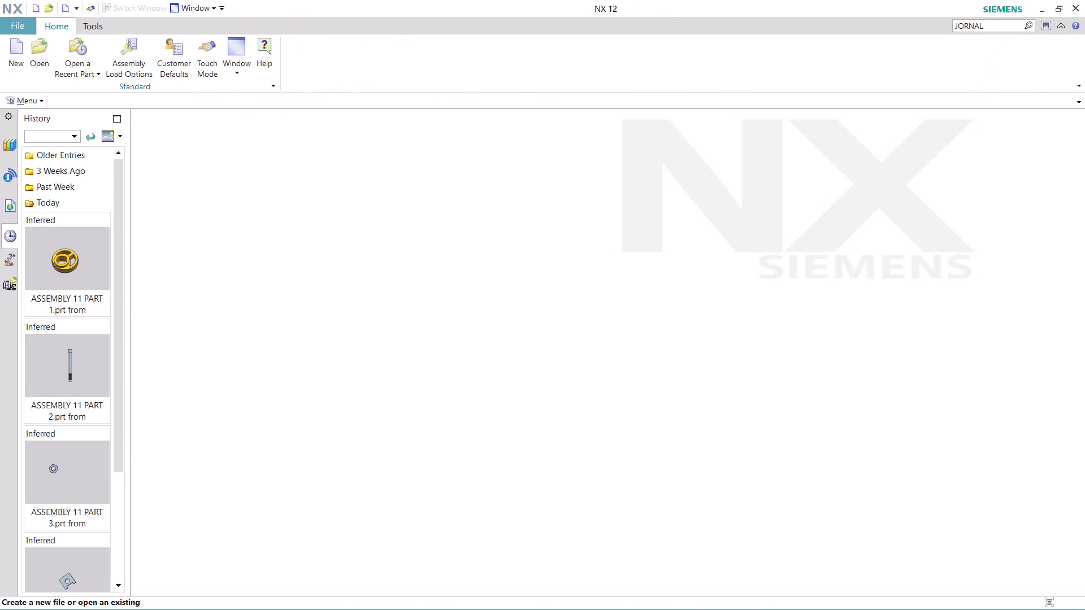
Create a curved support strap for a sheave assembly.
Search the Command Finder for journal commands and launch Record Journal.
click(999, 29)
key(Return)
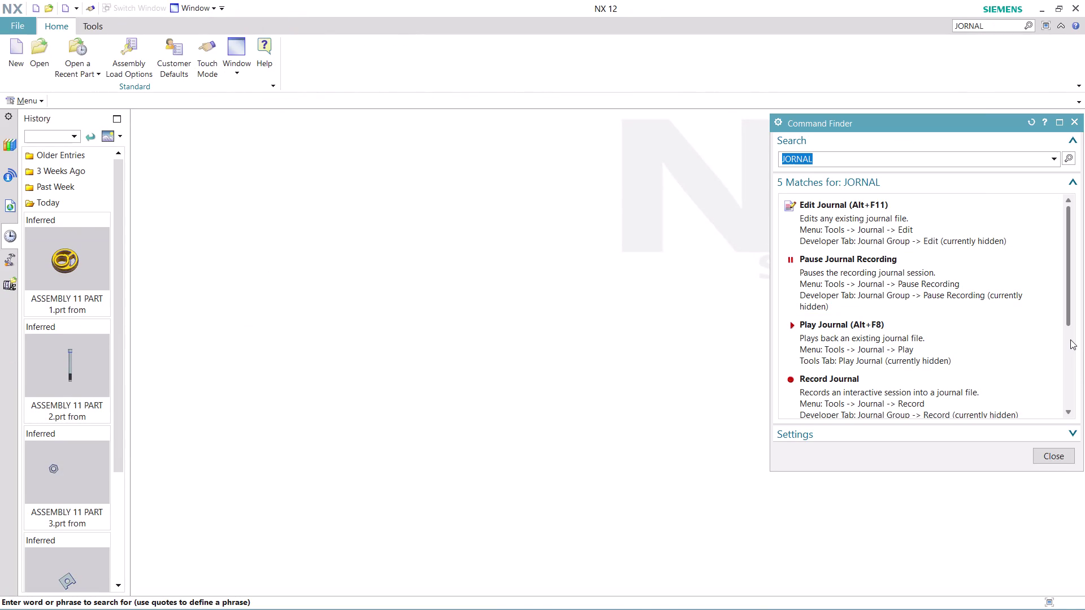
scroll(down, 3)
click(830, 259)
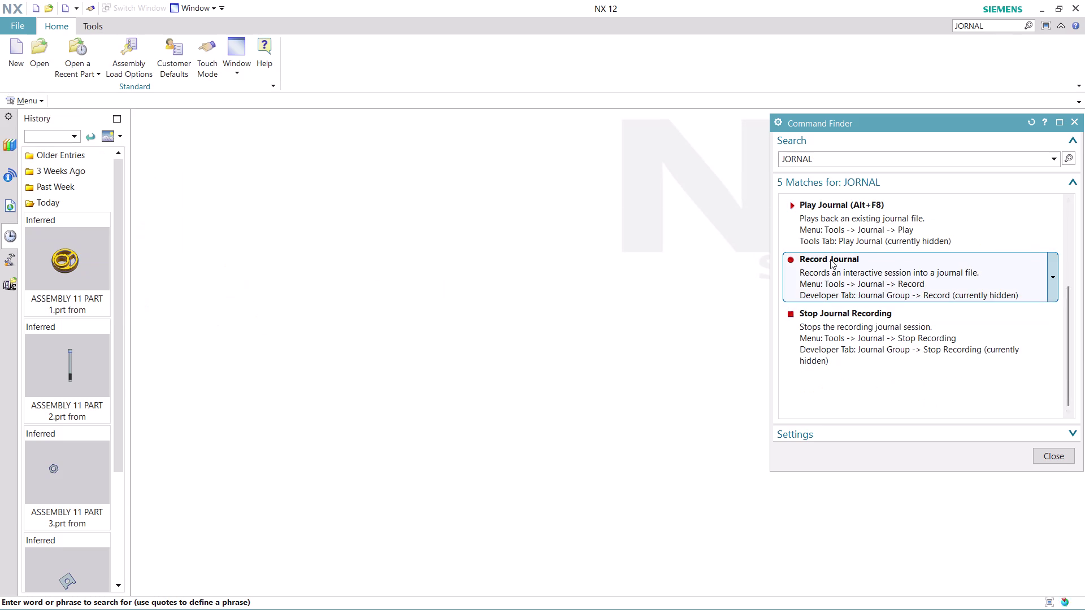
click(620, 357)
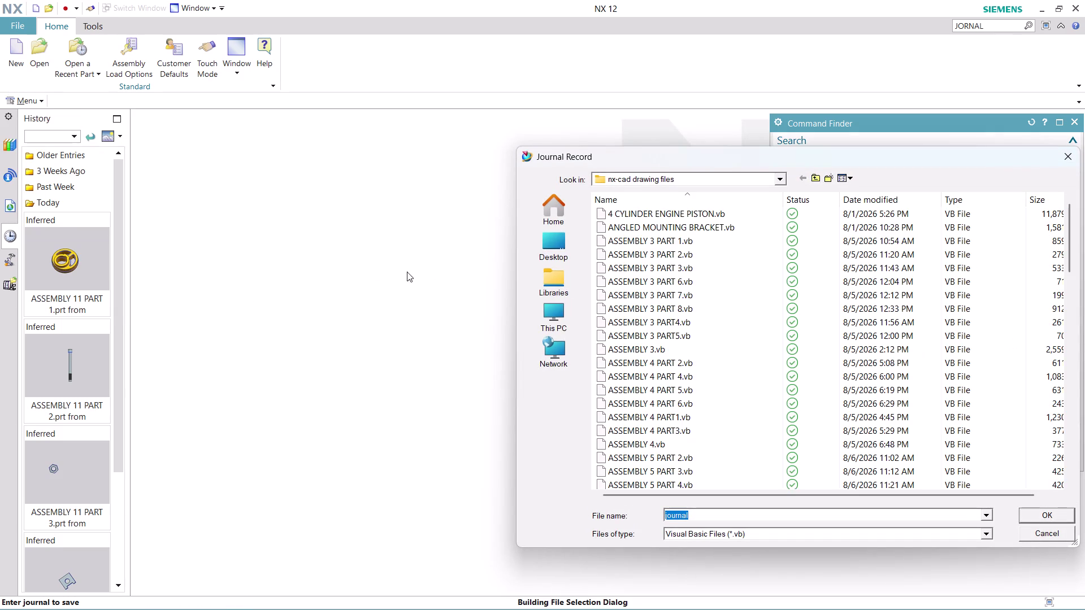
Name the journal 'ASSEMBLY 11 PART 6', start recording, and close Command Finder.
text(ASS)
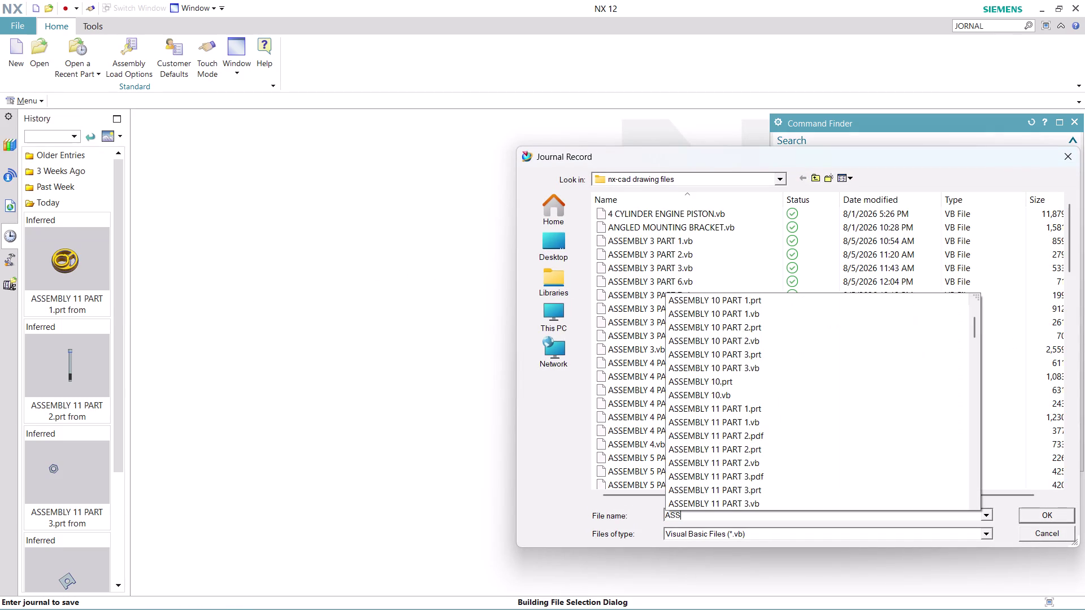
text(EMBLY)
key(space)
text(11)
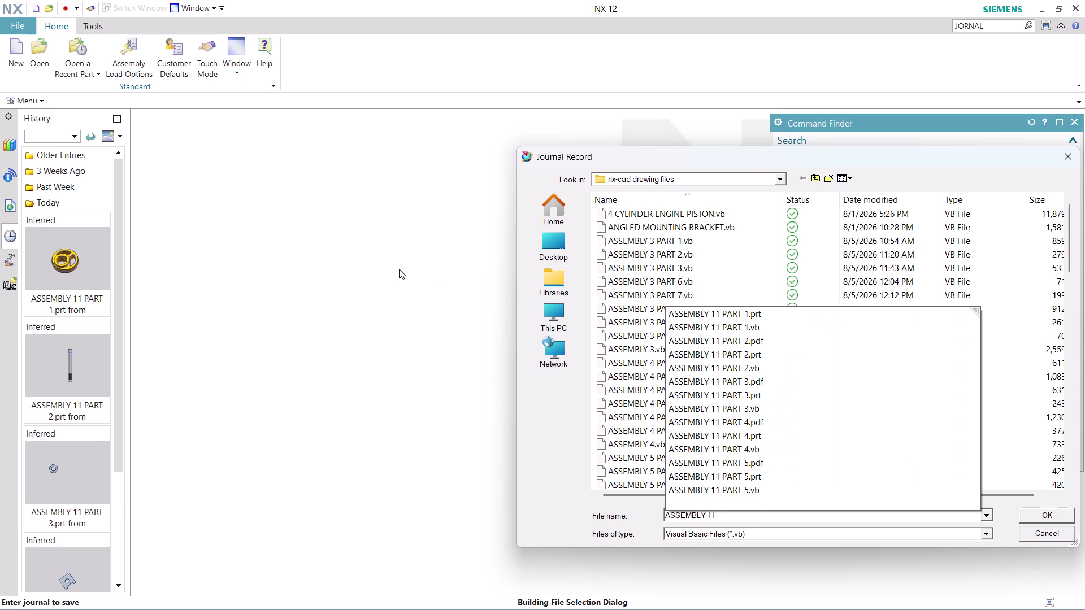
key(space)
text(PART)
key(space)
key(6)
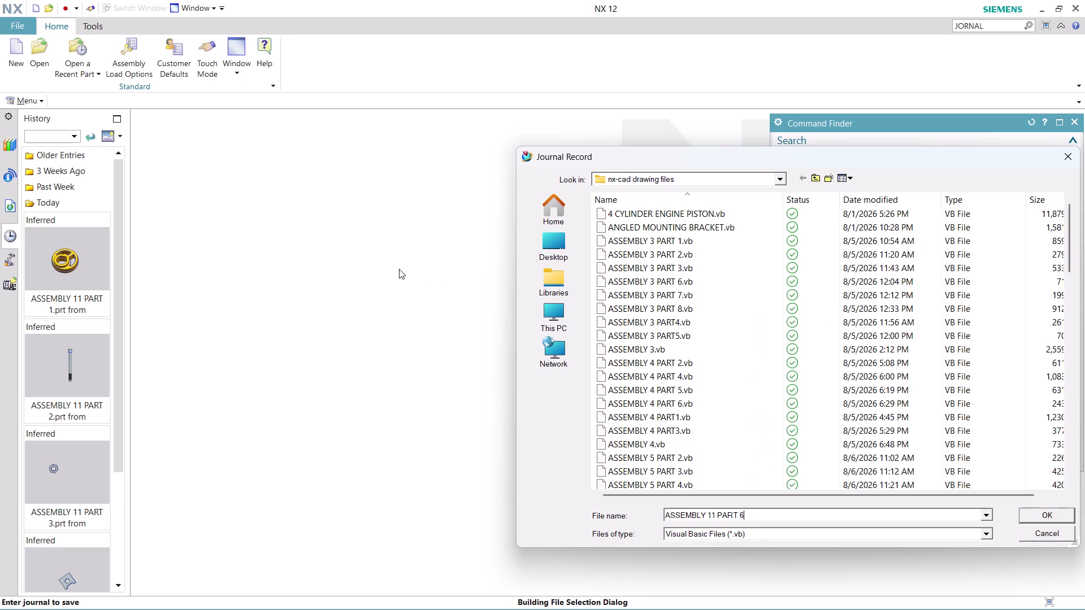
key(Return)
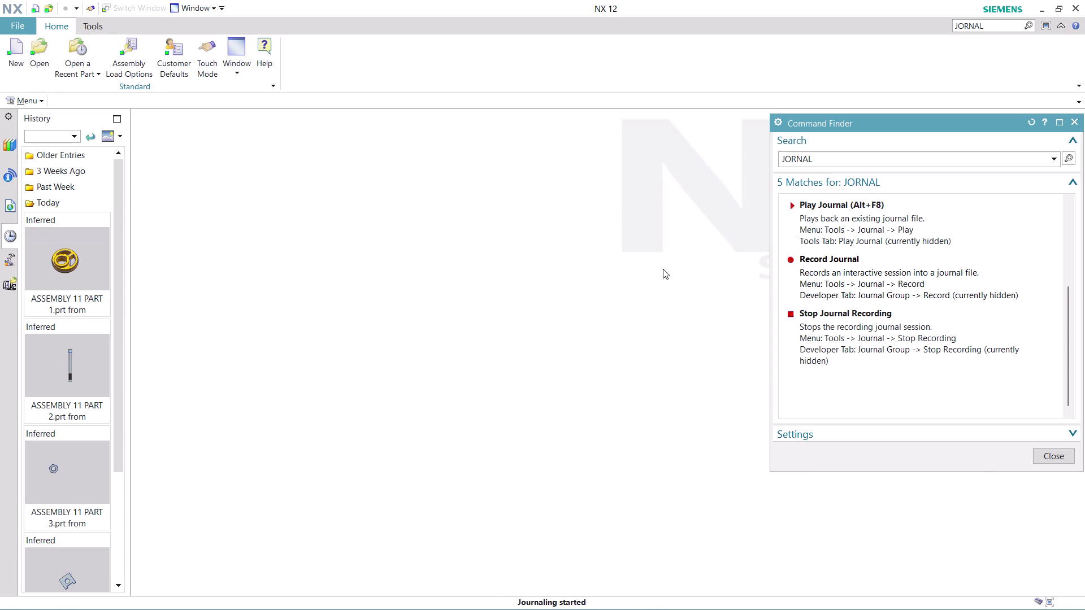
click(1068, 461)
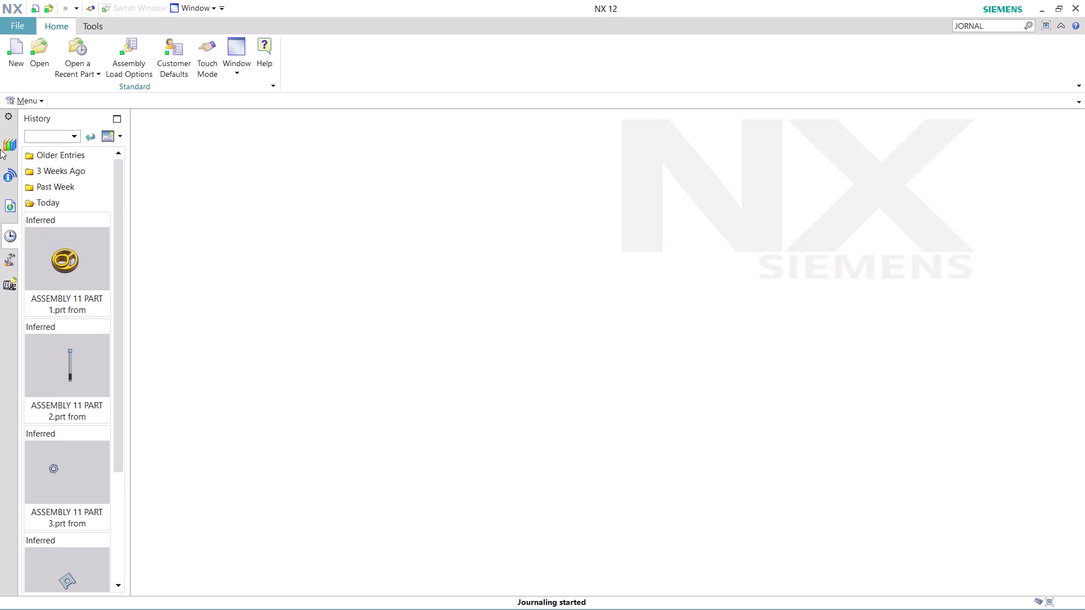
Create the new part model8.prt from the Model template.
click(21, 63)
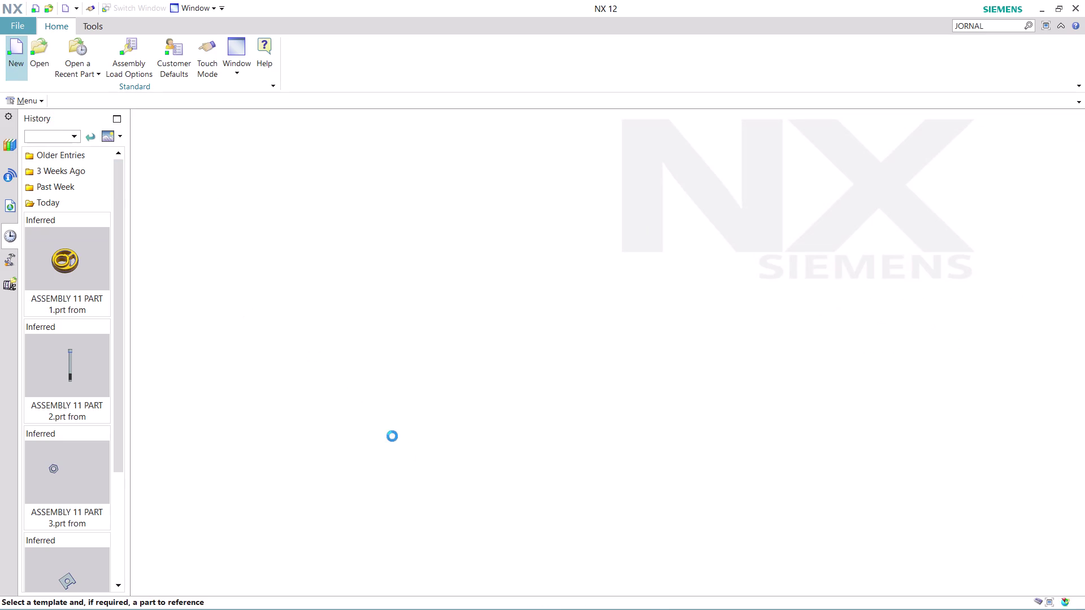
click(581, 598)
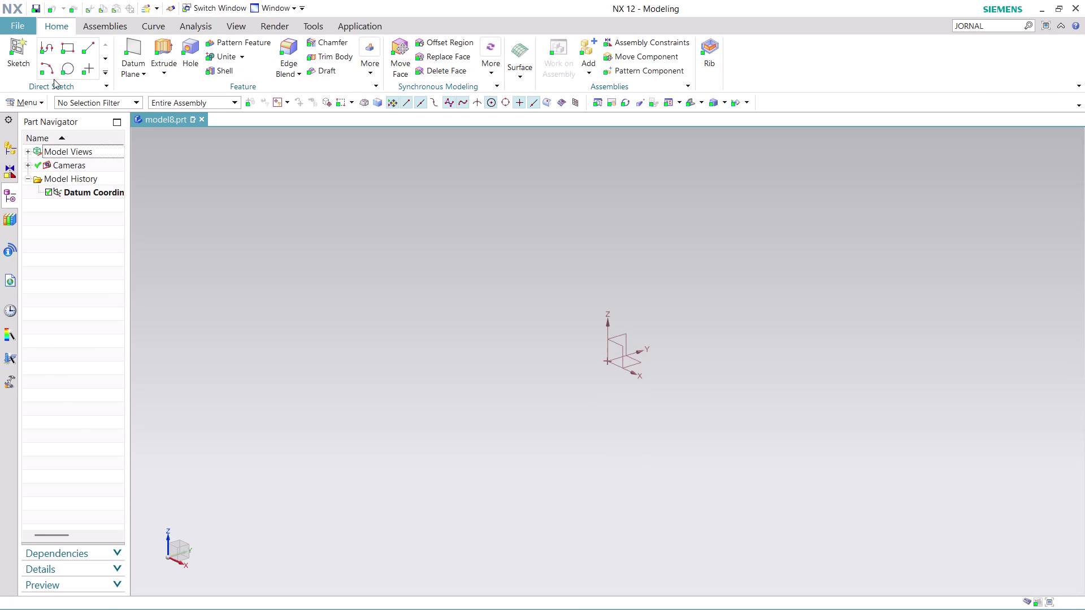
click(15, 97)
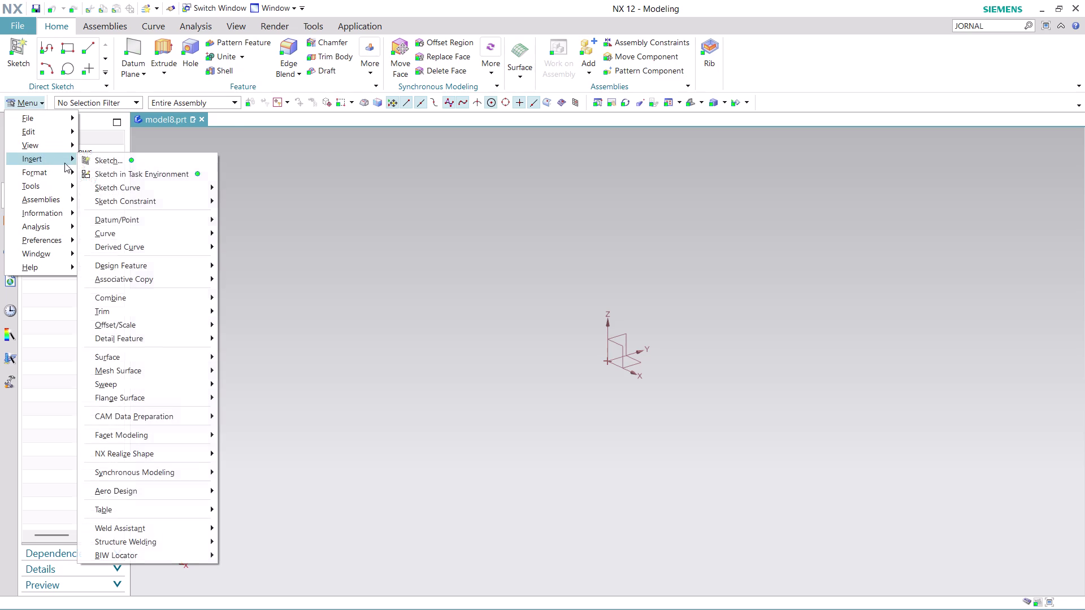
Create SKETCH_000 on a new plane with a set horizontal direction and the origin at the datum origin.
click(173, 174)
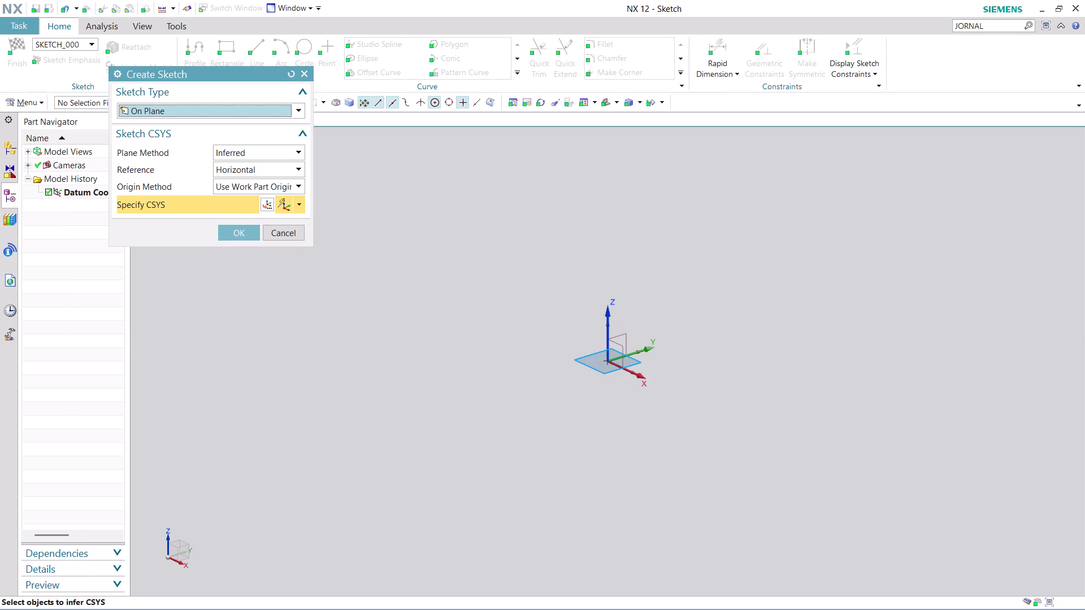
click(292, 156)
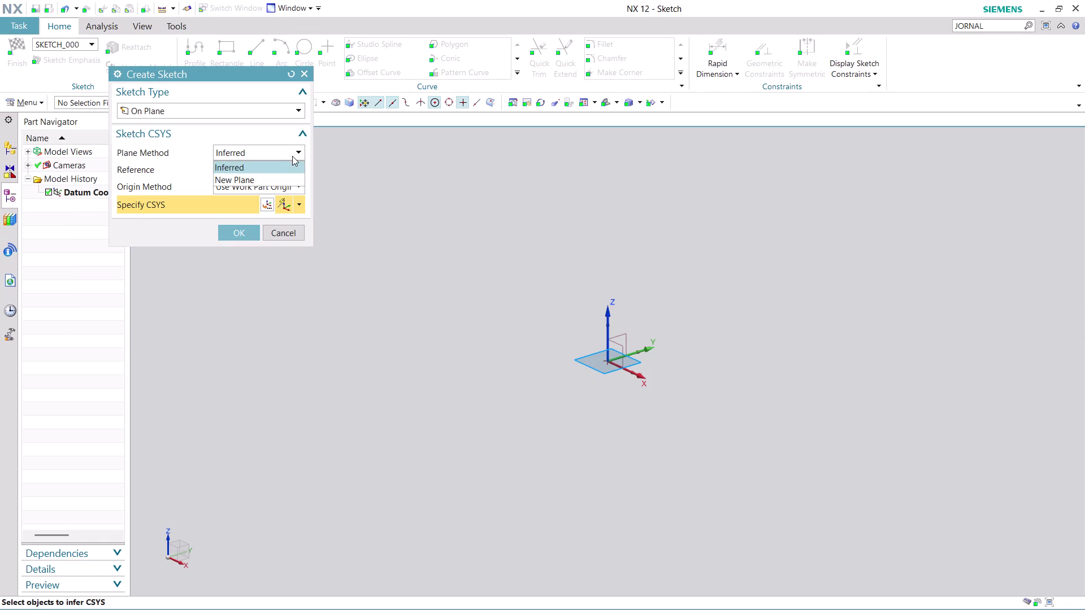
click(283, 178)
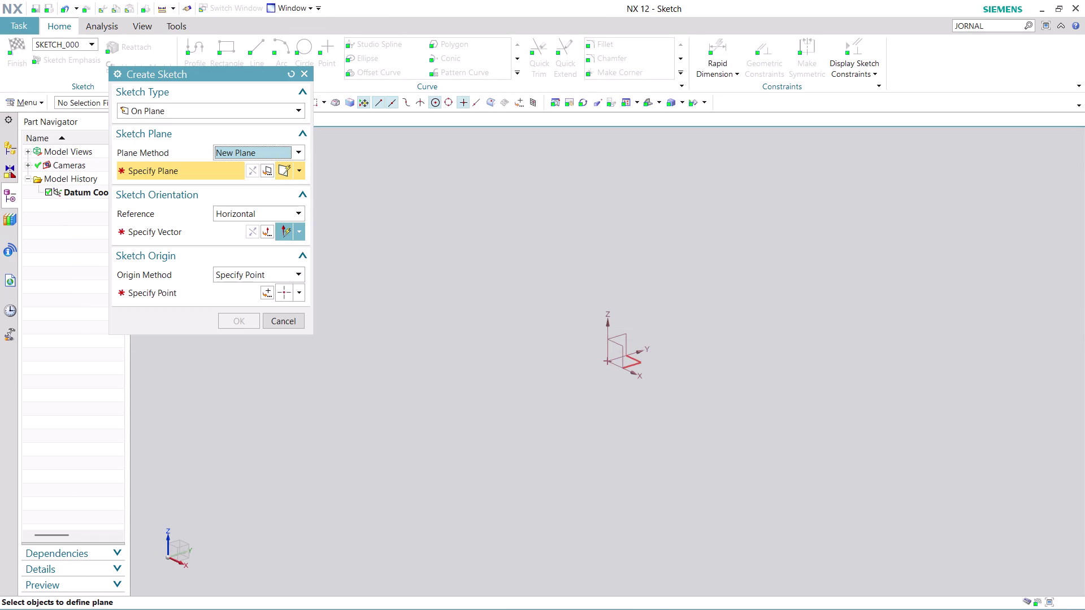
click(635, 361)
click(233, 231)
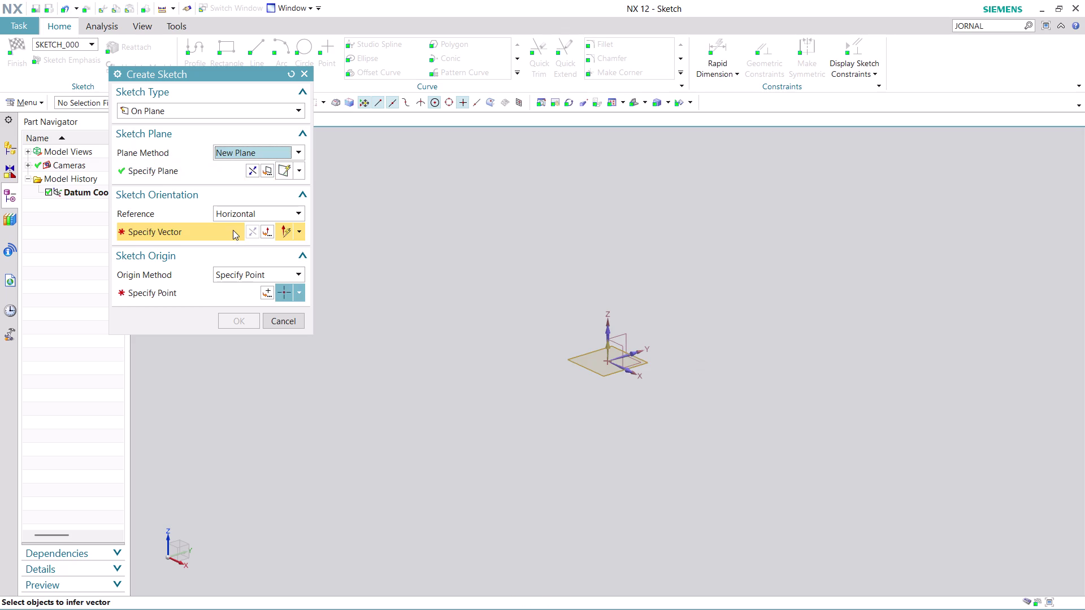
click(633, 355)
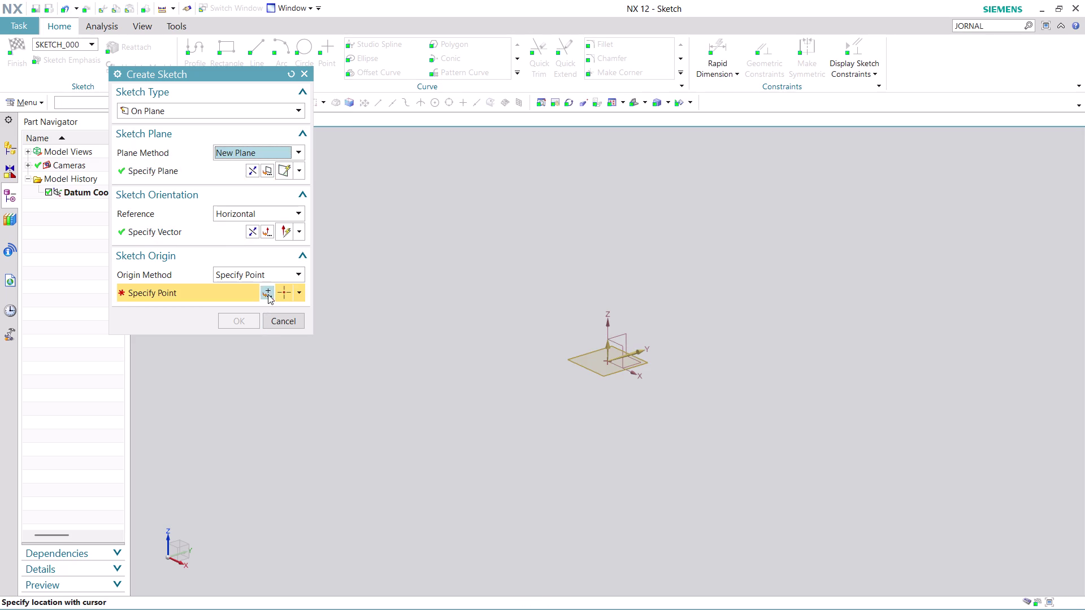
click(265, 287)
click(242, 313)
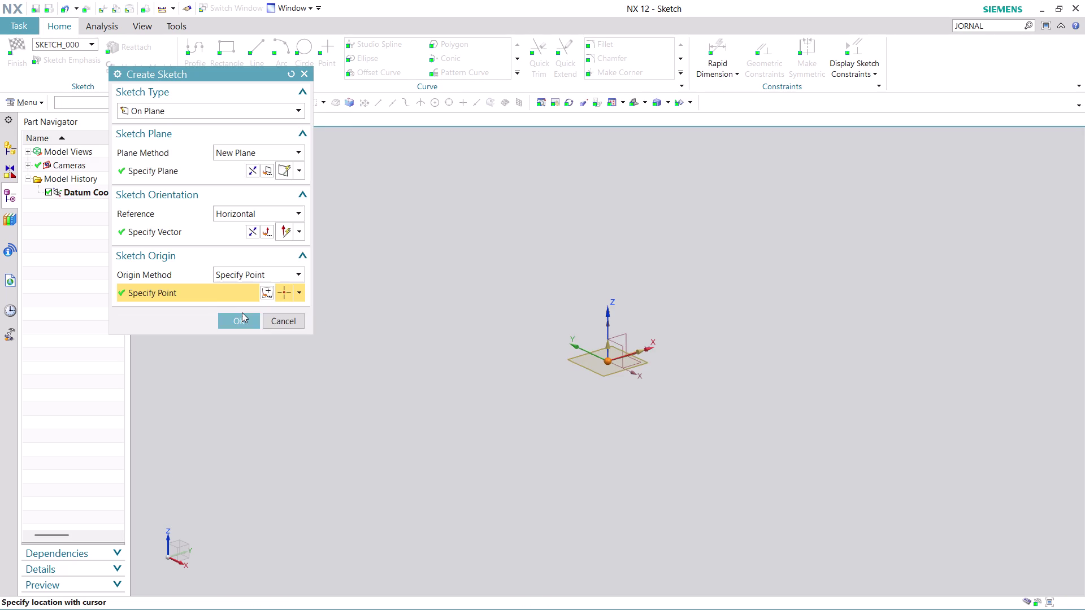
click(240, 316)
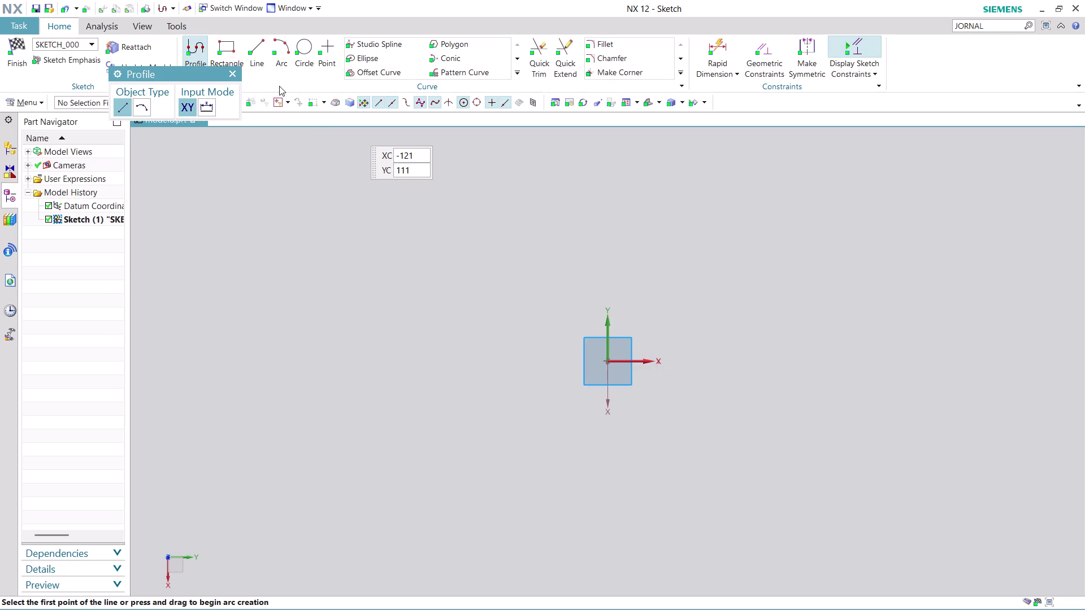
Draw a long horizontal line along the X axis through the sketch origin.
click(249, 361)
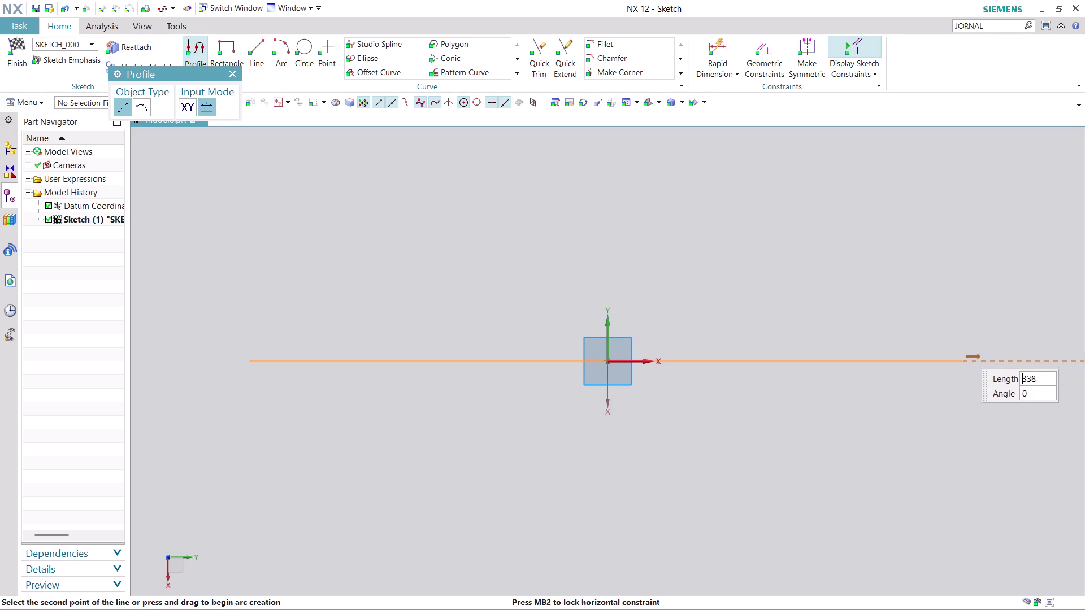
click(1015, 353)
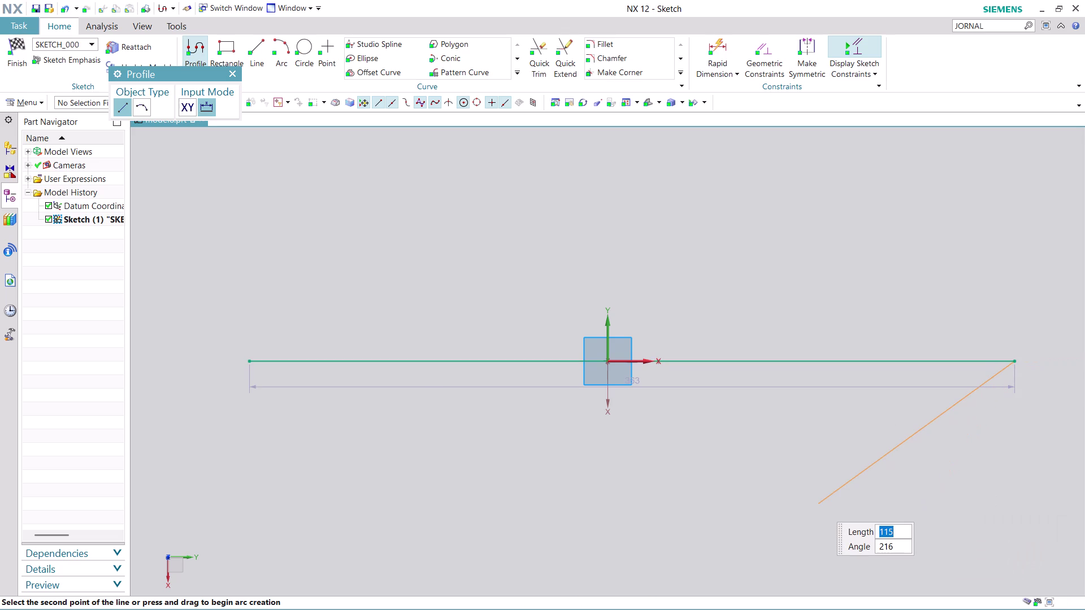
key(Escape)
key(Escape)
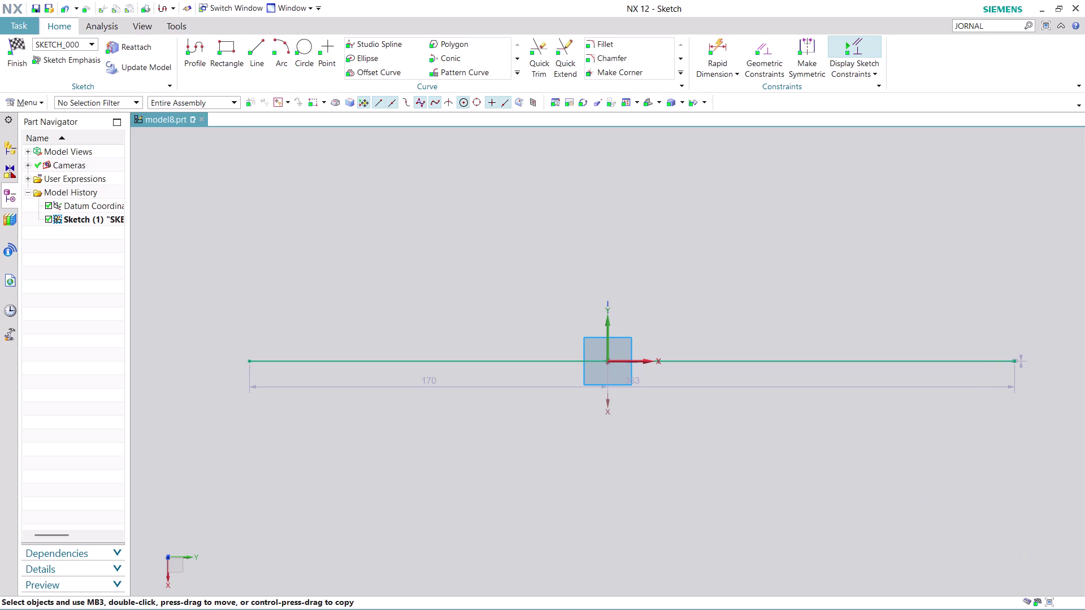
key(Escape)
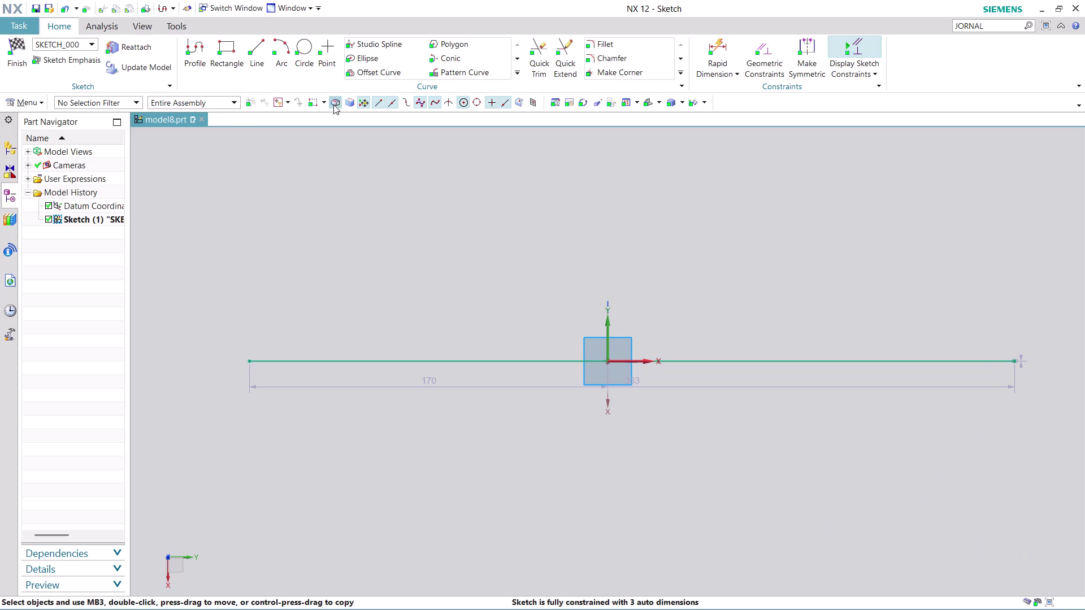
click(379, 69)
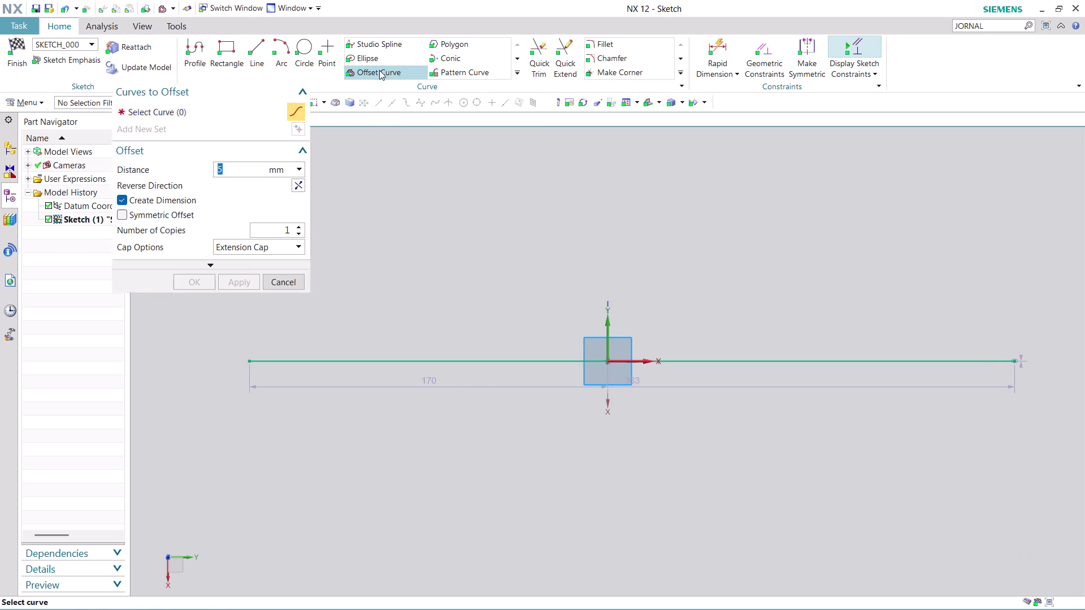
Offset the horizontal line by 4 mm to make a parallel copy.
click(432, 364)
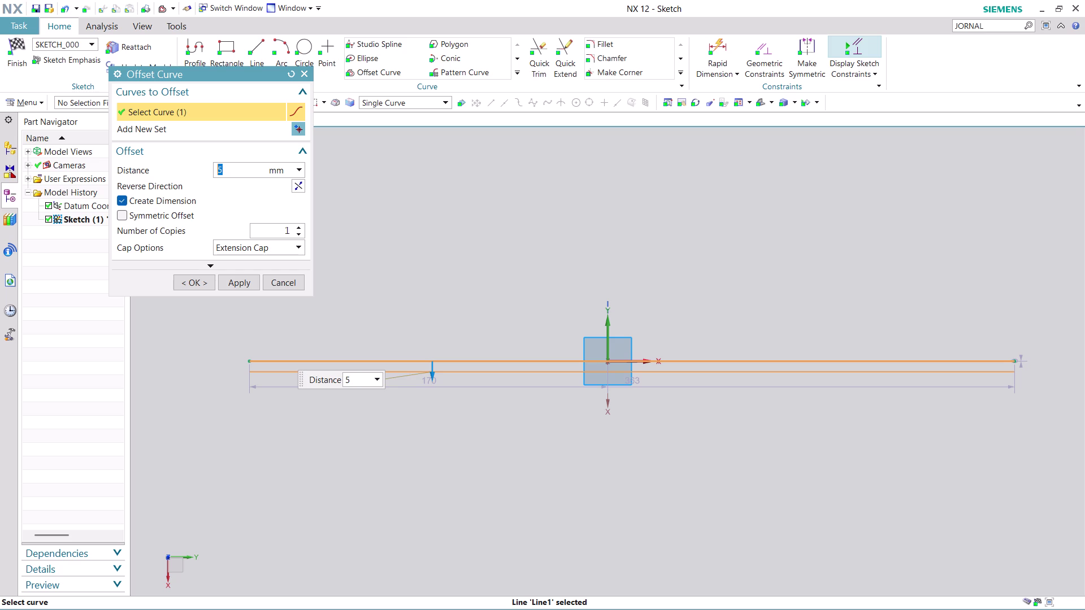
key(Return)
key(4)
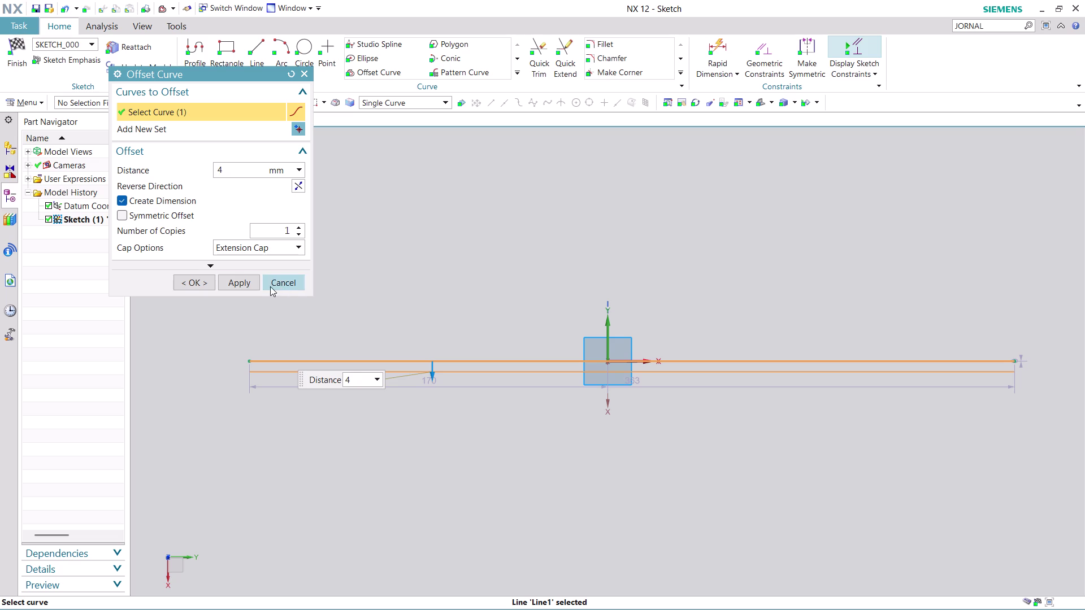
click(243, 288)
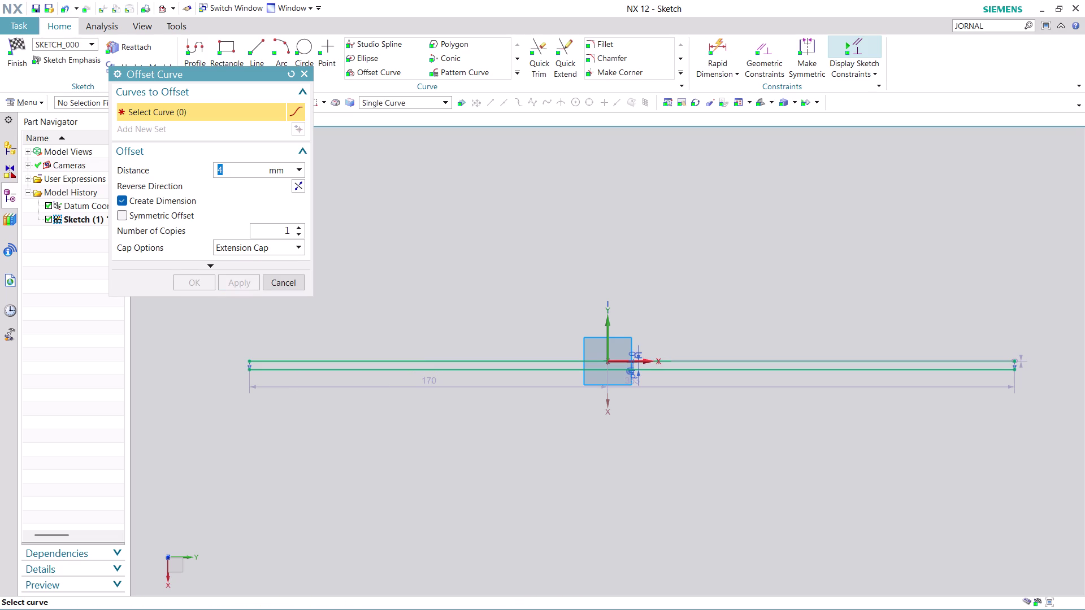
click(295, 282)
scroll(up, 3)
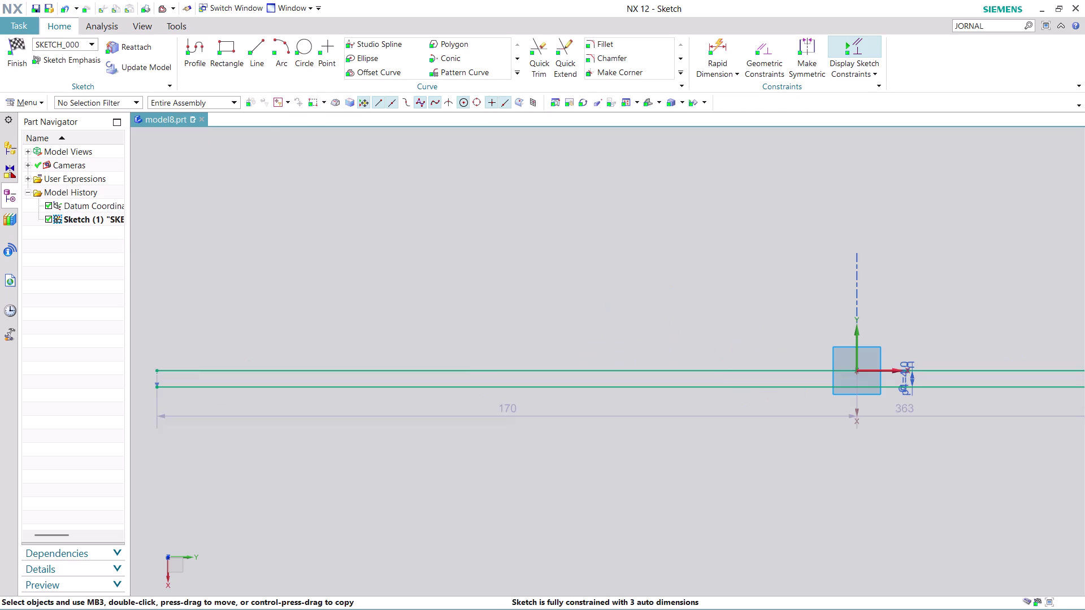
right_click(344, 370)
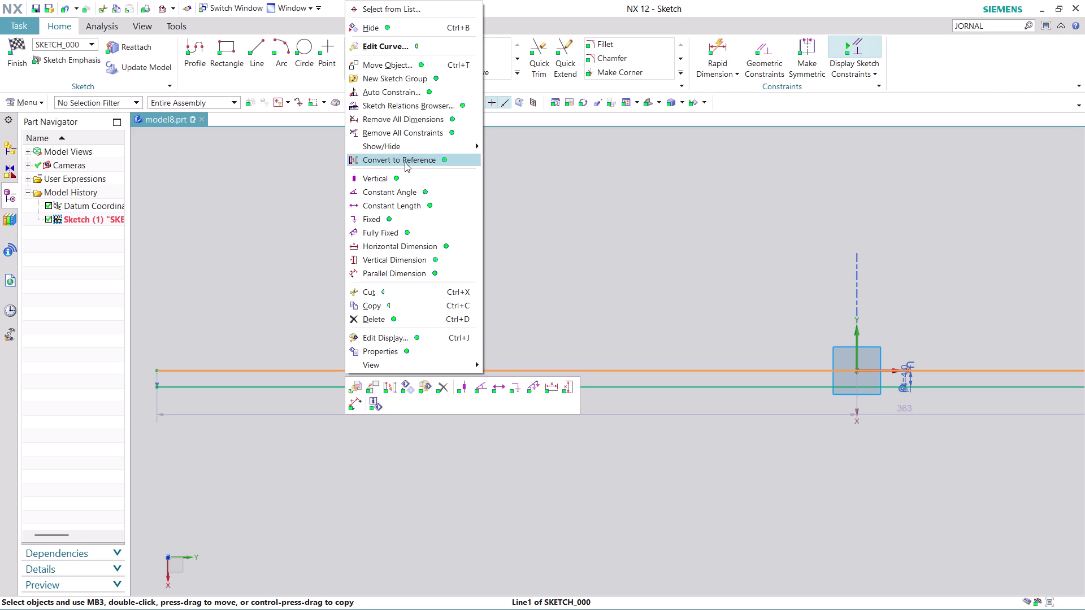
click(405, 162)
right_click(296, 393)
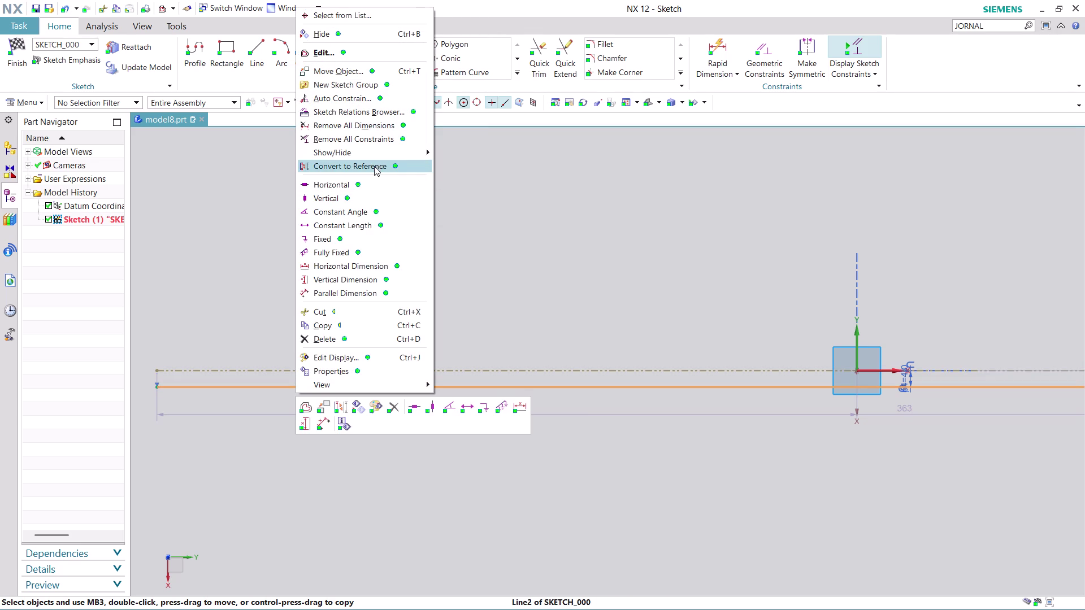
click(375, 166)
scroll(down, 3)
scroll(up, 3)
scroll(down, 3)
scroll(up, 3)
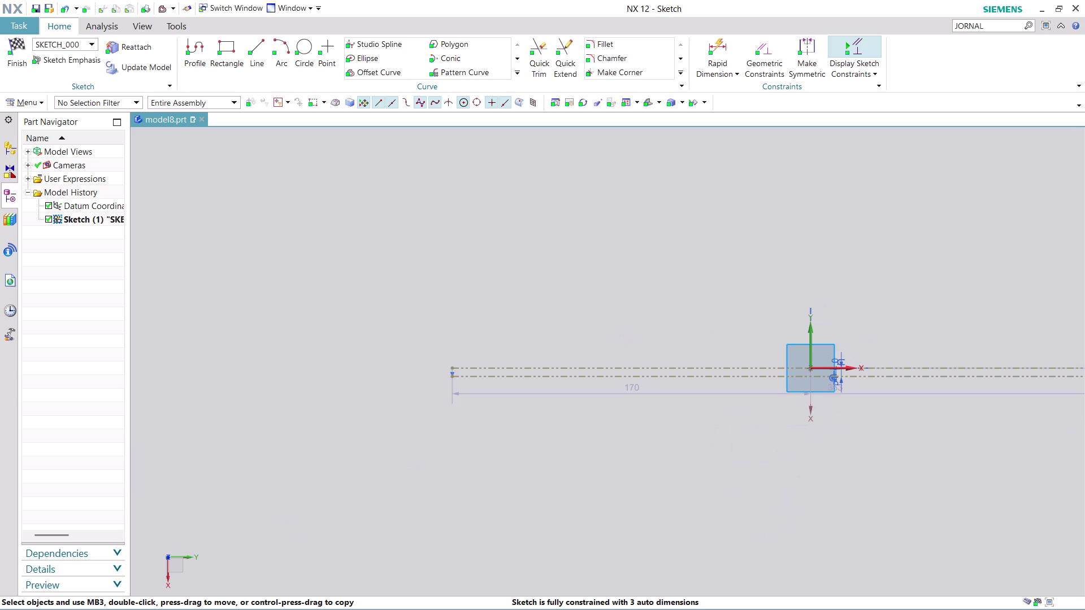
middle_drag(928, 272, 786, 272)
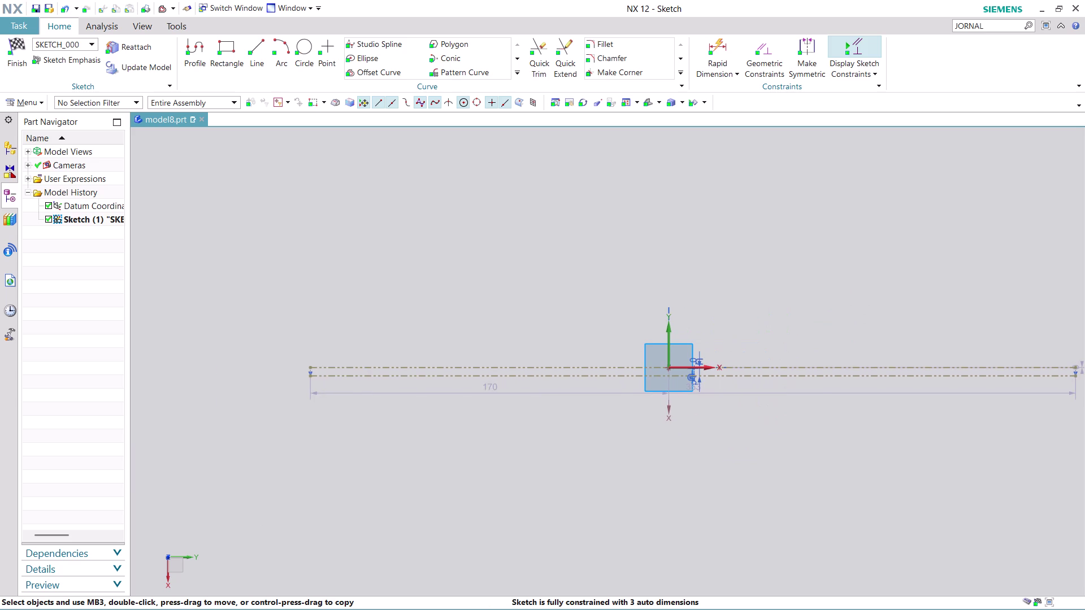
scroll(up, 3)
scroll(up, 3)
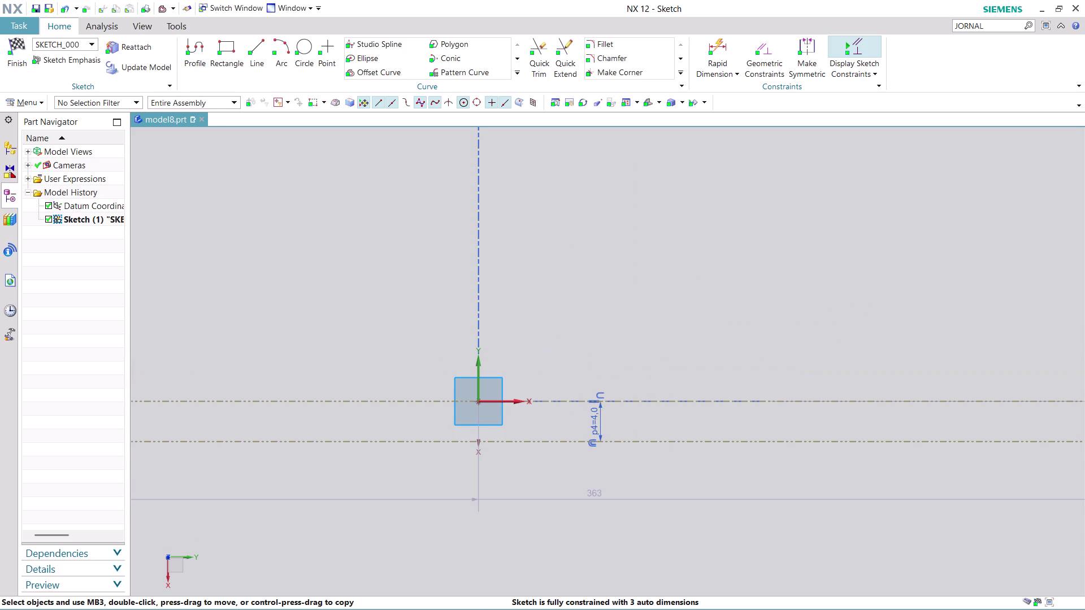
scroll(up, 3)
scroll(down, 3)
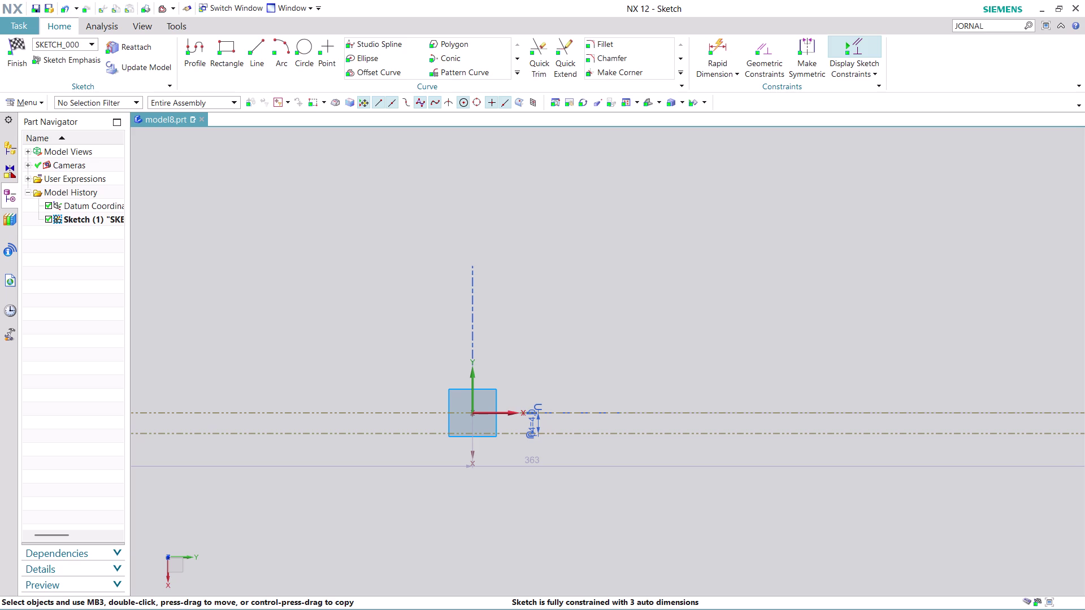
scroll(down, 3)
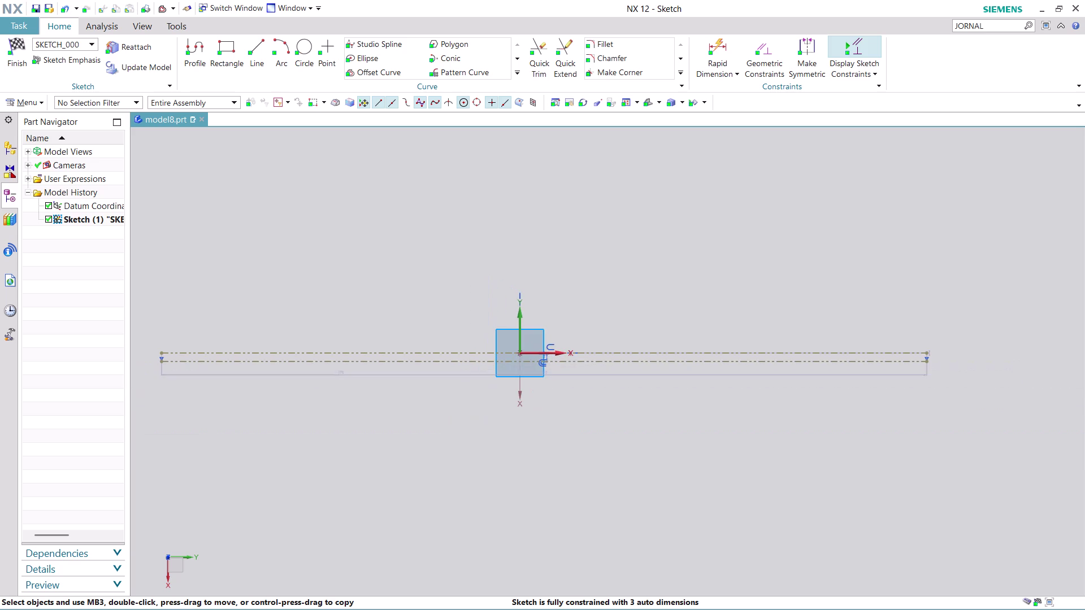
scroll(up, 3)
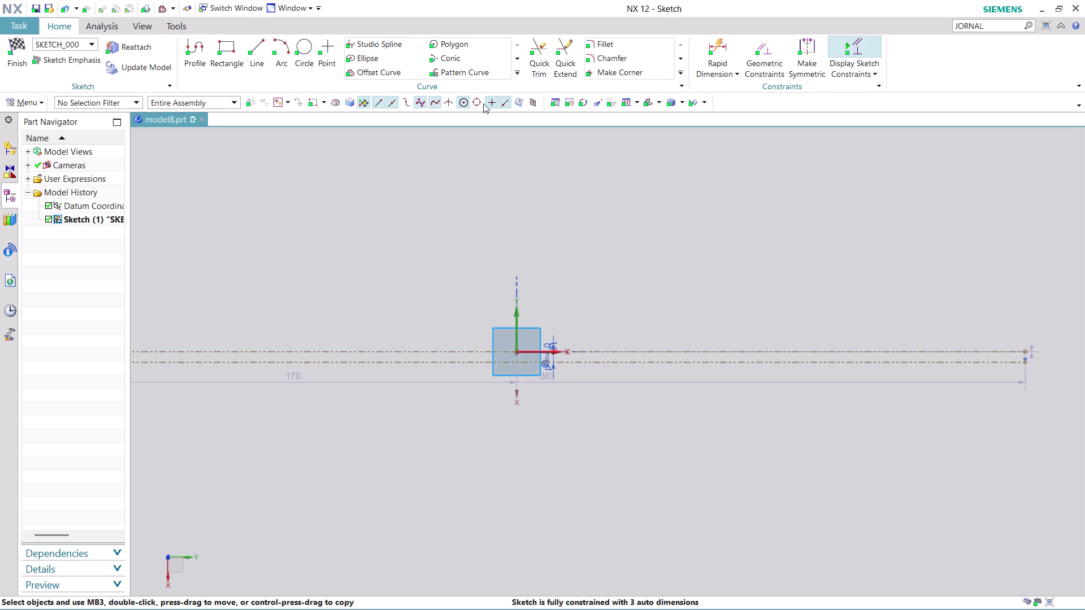
click(308, 44)
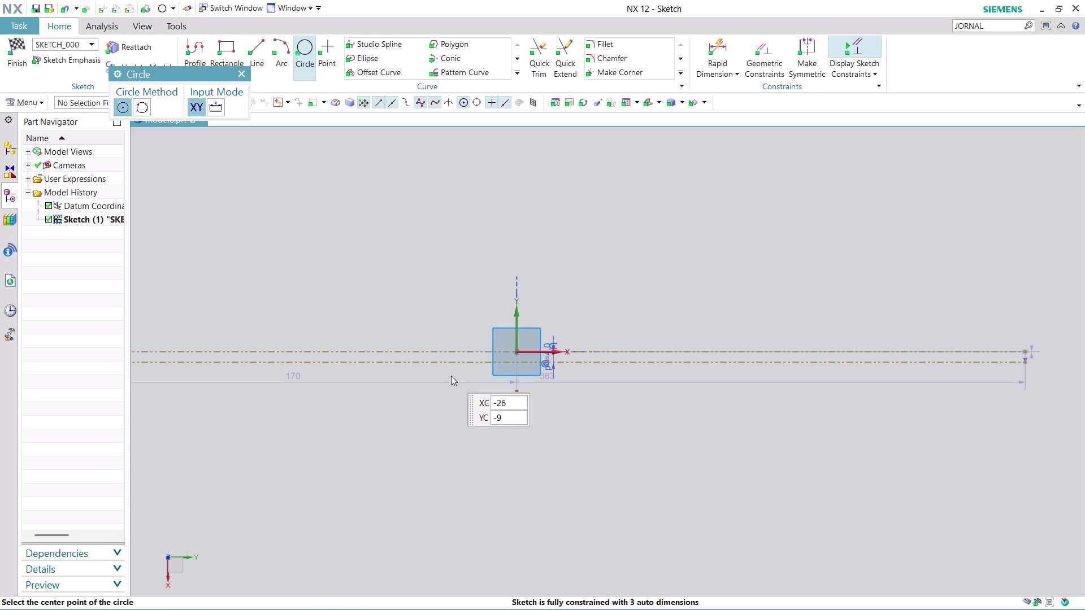
Draw a 170-diameter circle centred on the sketch origin.
scroll(up, 3)
click(596, 334)
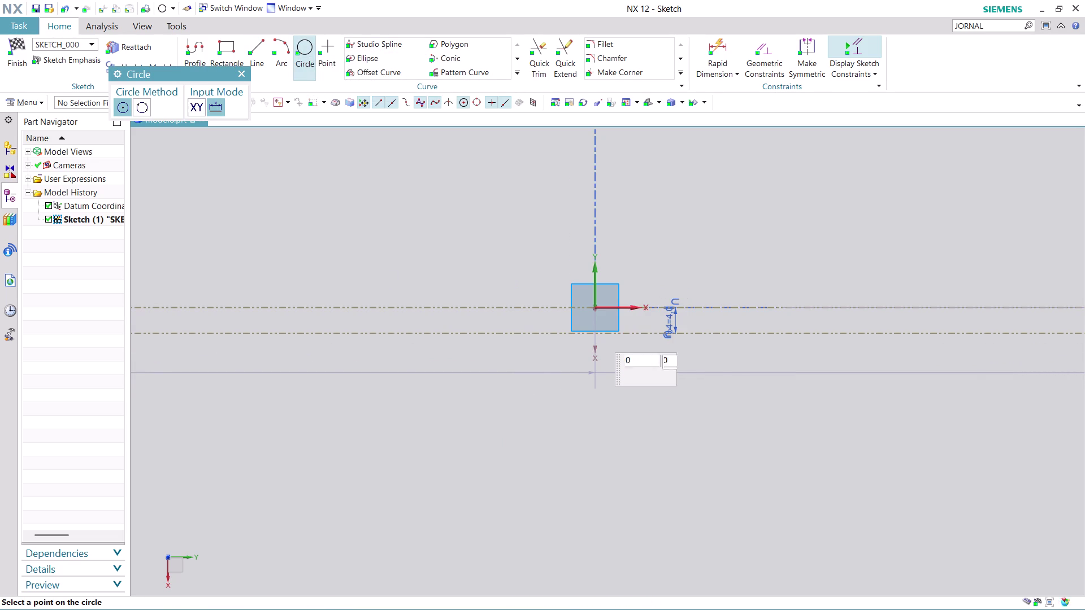
scroll(down, 3)
scroll(down, 3)
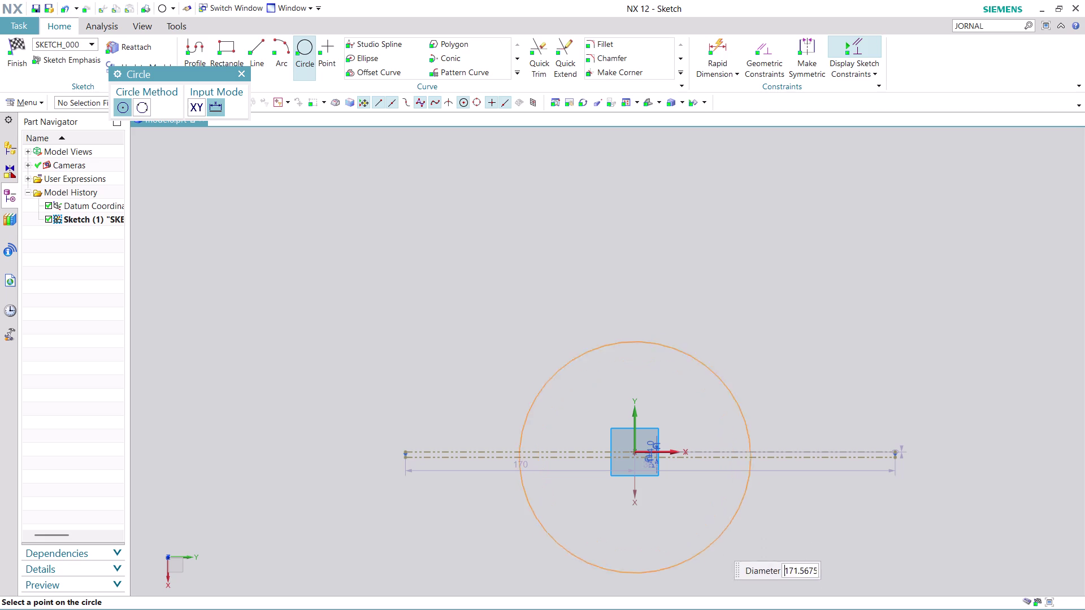
text(1)
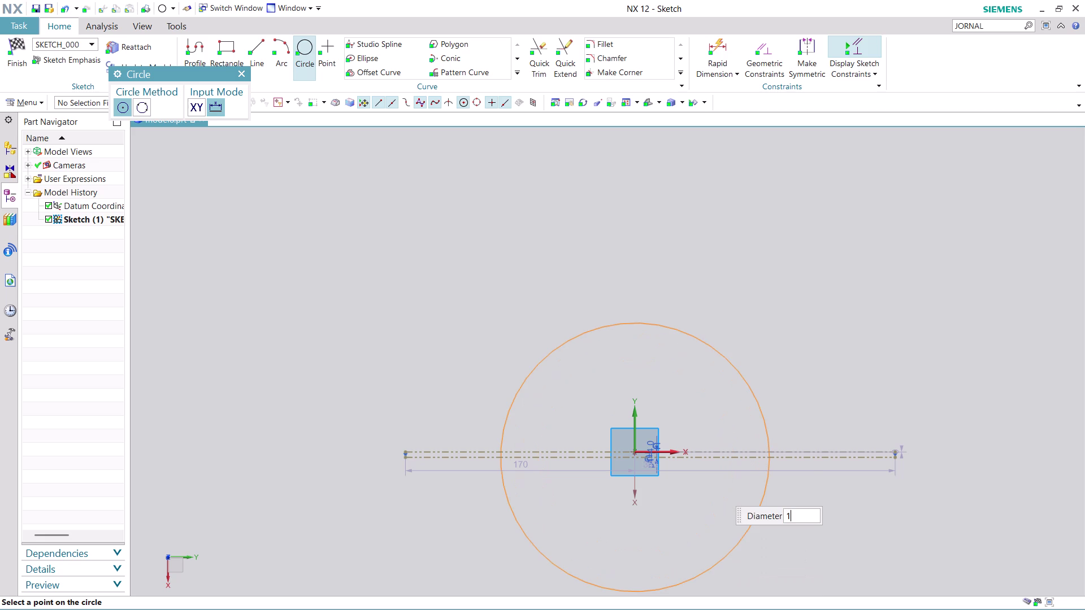
text(7.)
key(BackSpace)
key(0)
key(Return)
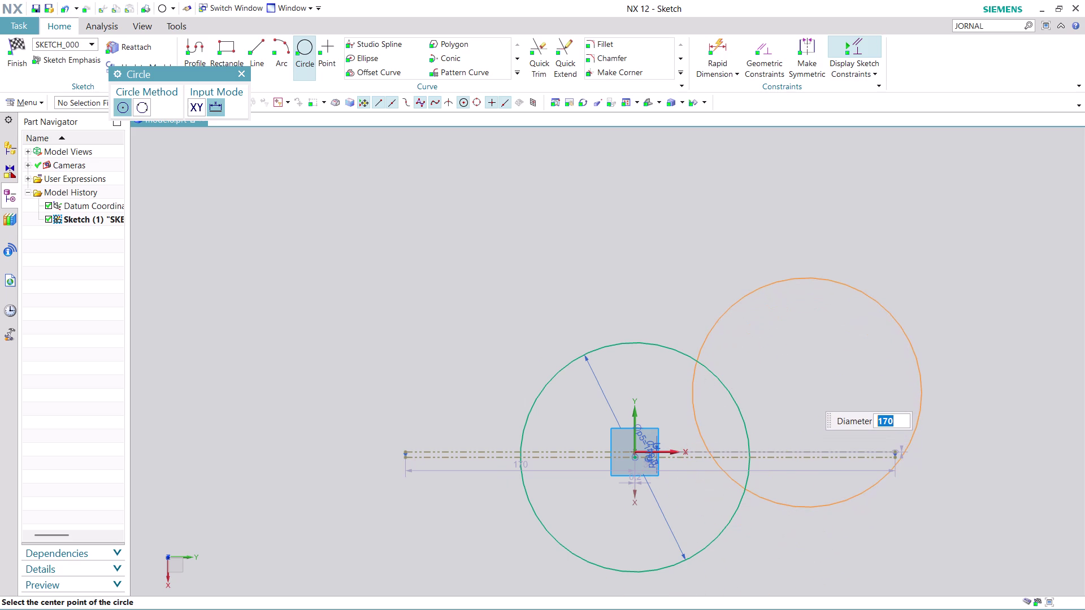
Draw a second, 218-diameter circle centred on the sketch origin.
text(17)
text(0)
key(plus)
text(4)
text(8)
key(Return)
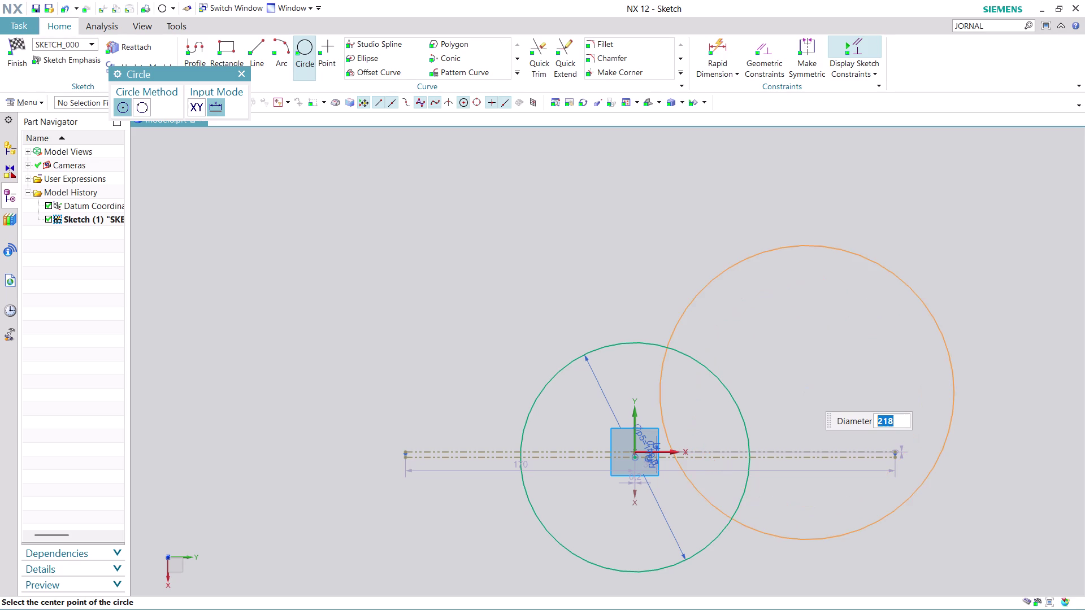
click(636, 459)
click(714, 473)
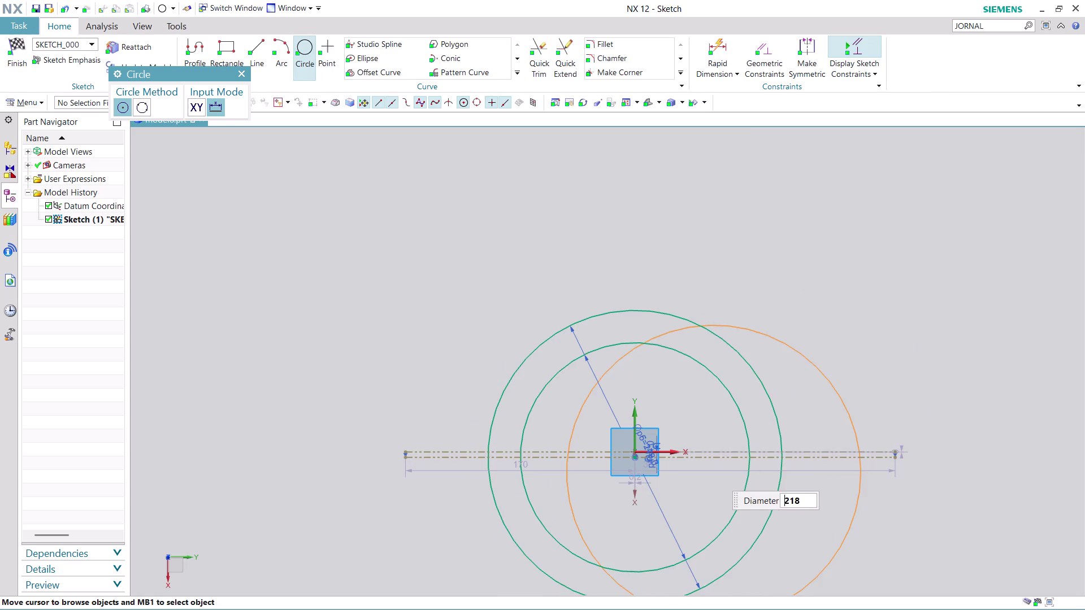
Zoom and pan around the two circles, then exit the Circle tool.
scroll(down, 3)
scroll(up, 3)
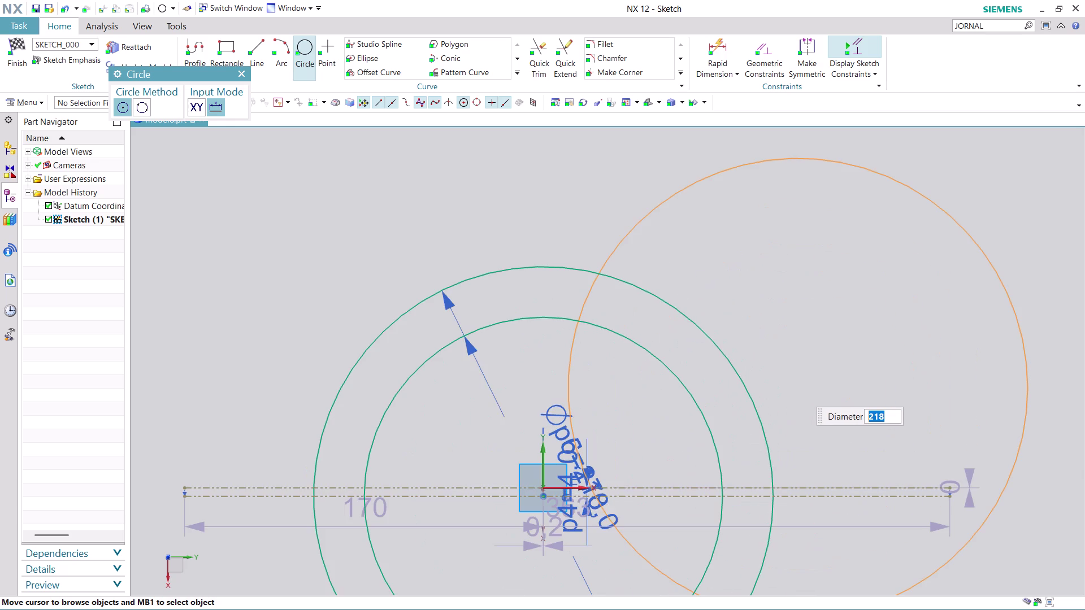
key(Escape)
scroll(up, 3)
scroll(down, 3)
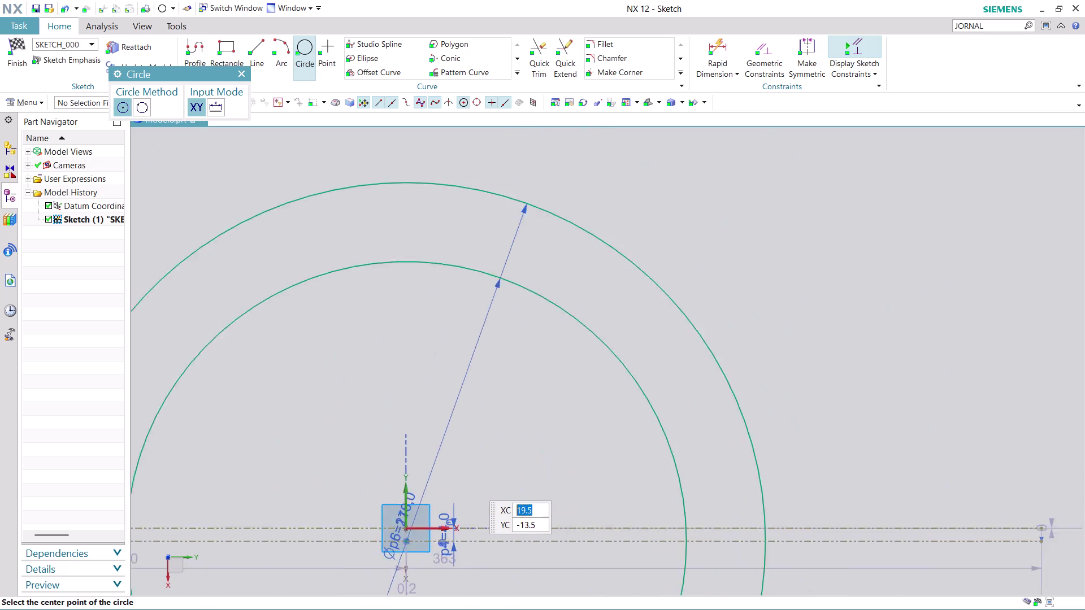
scroll(down, 3)
scroll(up, 3)
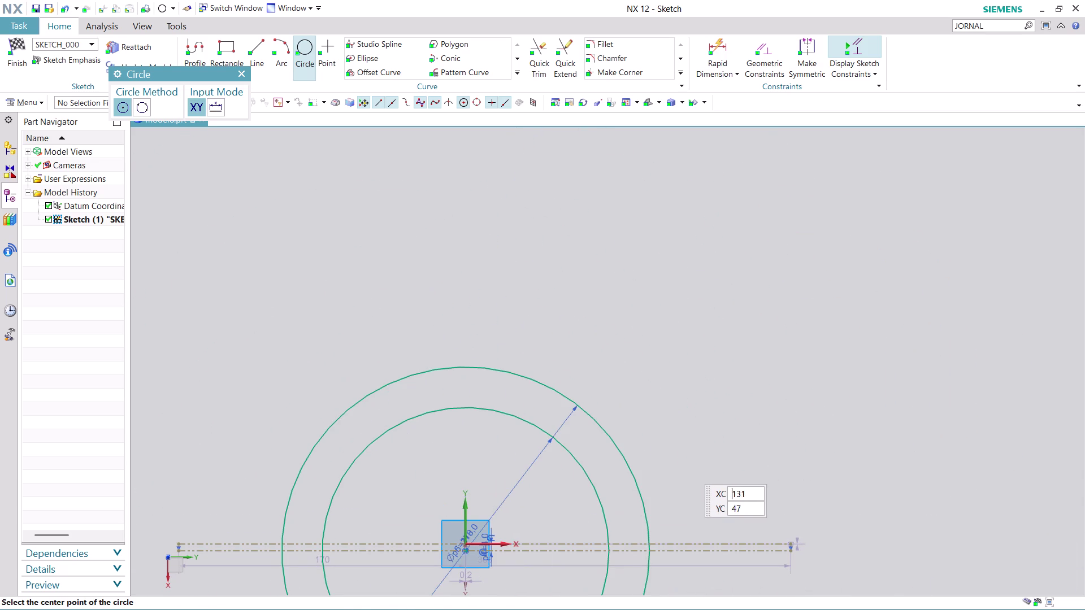
middle_drag(691, 466, 751, 287)
scroll(up, 3)
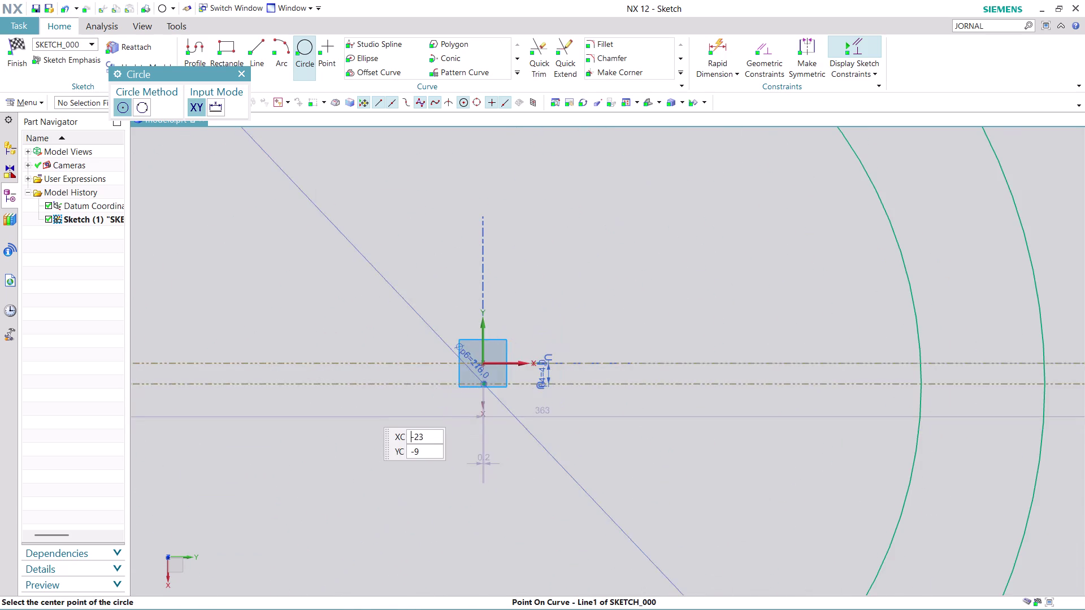
scroll(up, 3)
scroll(up, 3)
scroll(up, 3)
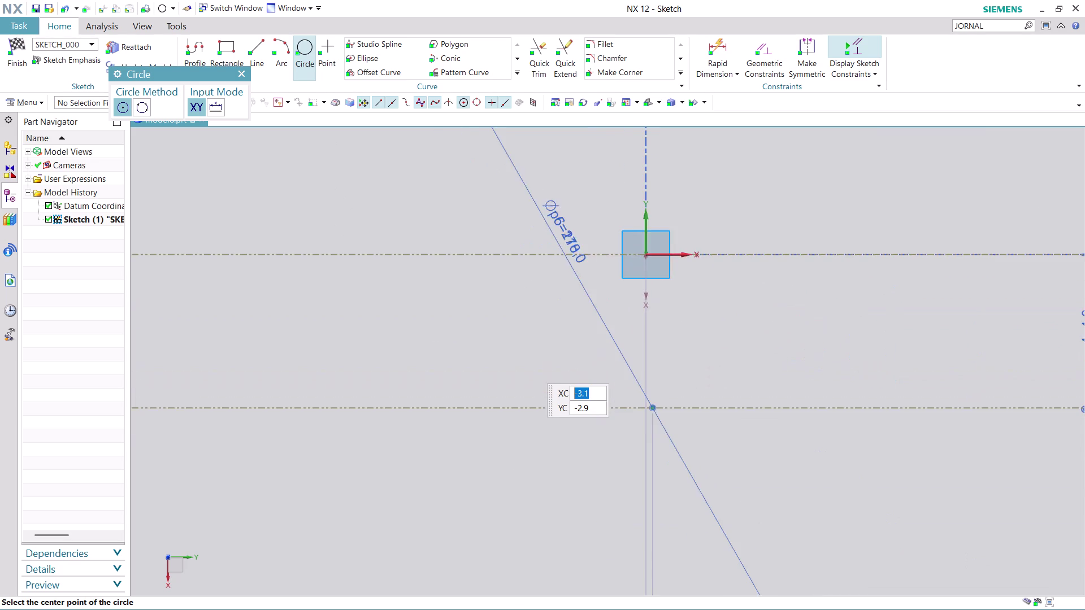
scroll(up, 3)
scroll(up, 3)
scroll(down, 3)
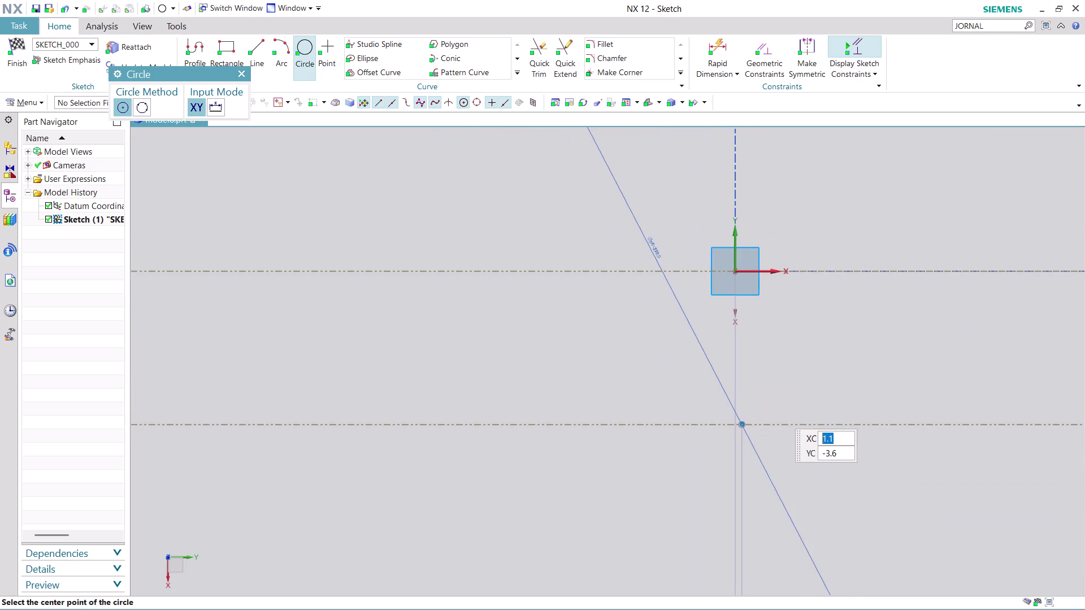
scroll(up, 3)
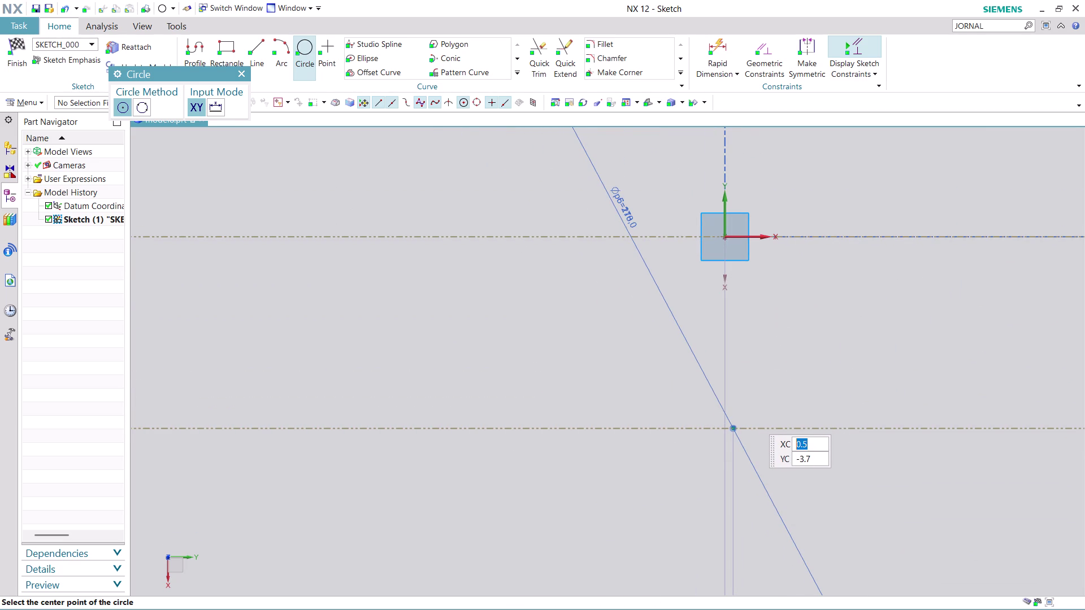
key(Escape)
key(Escape)
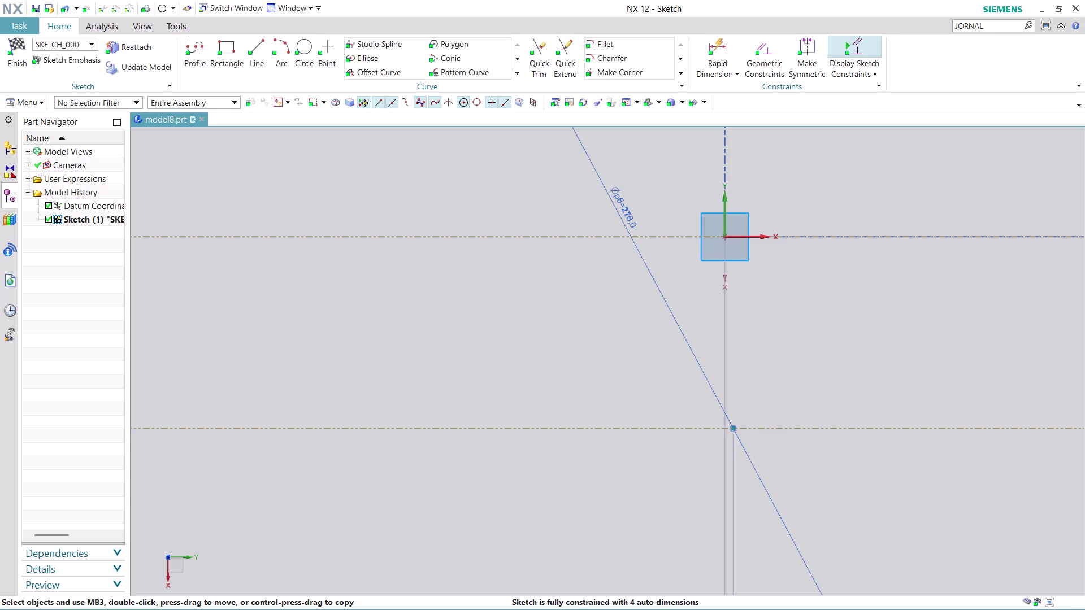
Constrain the stray point on the lower line vertical with the sketch origin.
click(733, 427)
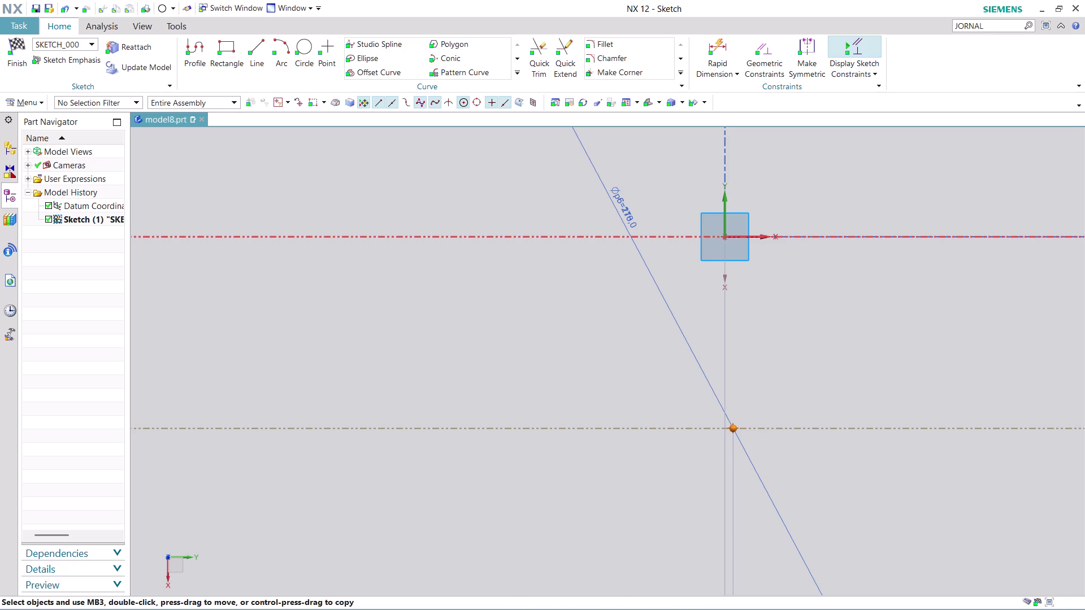
click(724, 238)
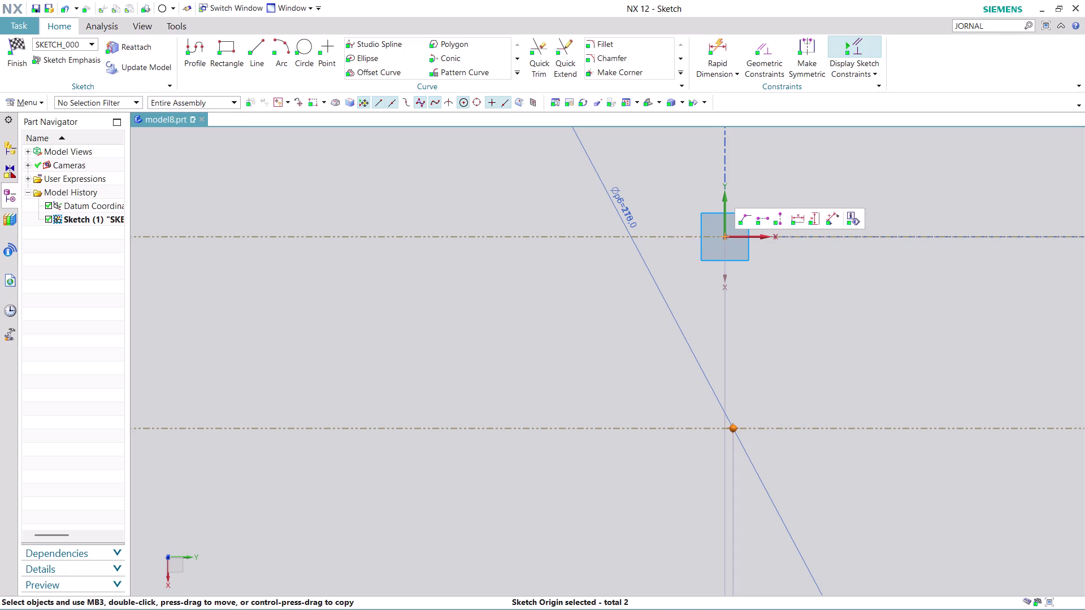
click(780, 218)
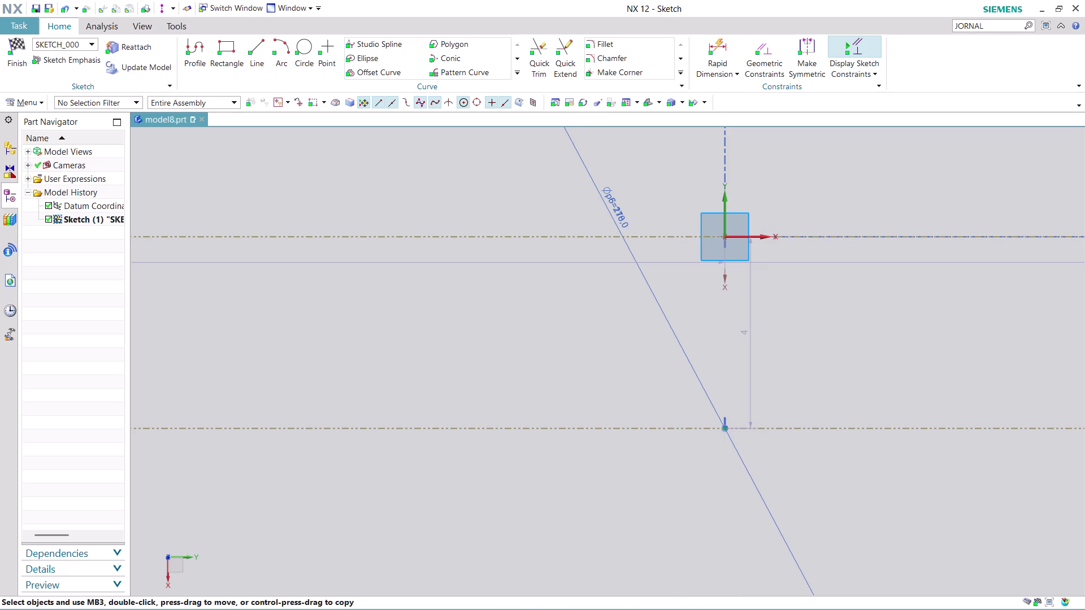
Zoom and pan so both circles are centred in view.
scroll(down, 3)
scroll(down, 3)
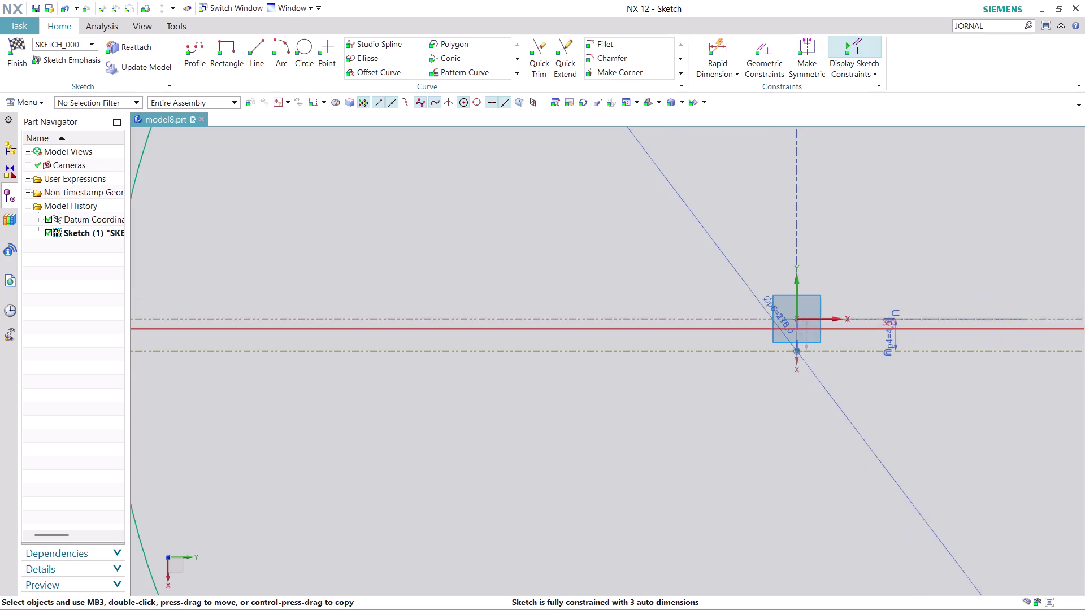
scroll(down, 3)
scroll(down, 3)
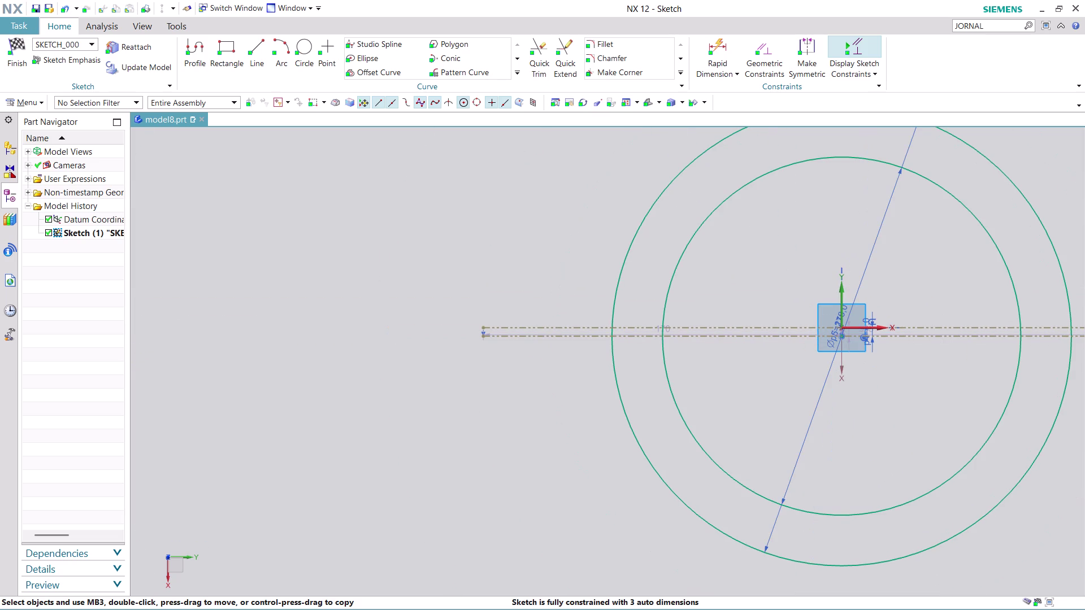
middle_drag(957, 268, 691, 352)
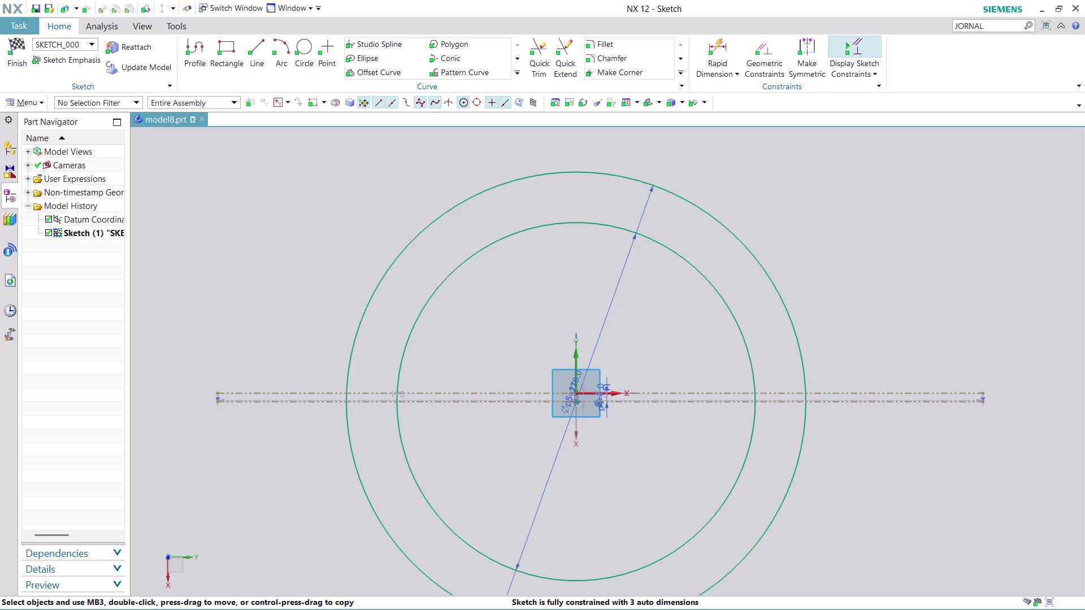
scroll(down, 3)
scroll(up, 3)
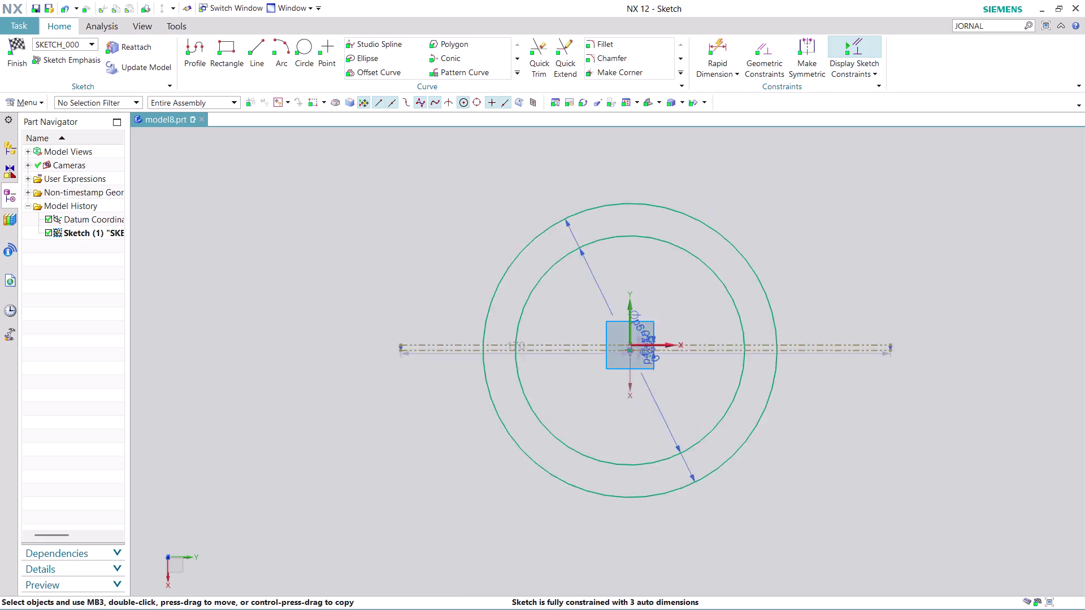
scroll(up, 3)
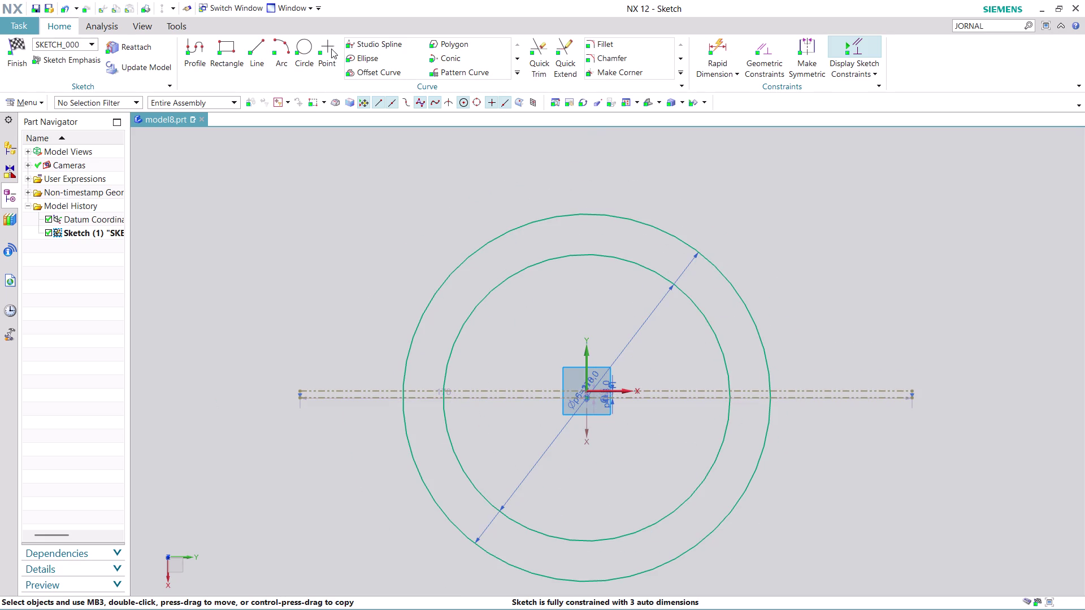
click(254, 43)
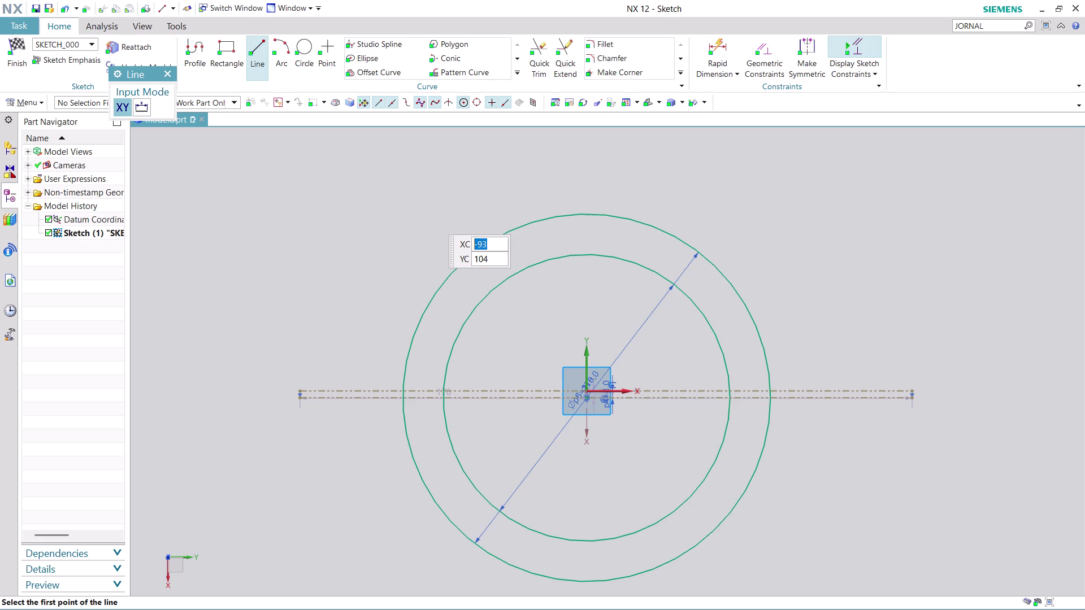
Draw a 233-long horizontal line at angle 0 above the circles.
click(430, 215)
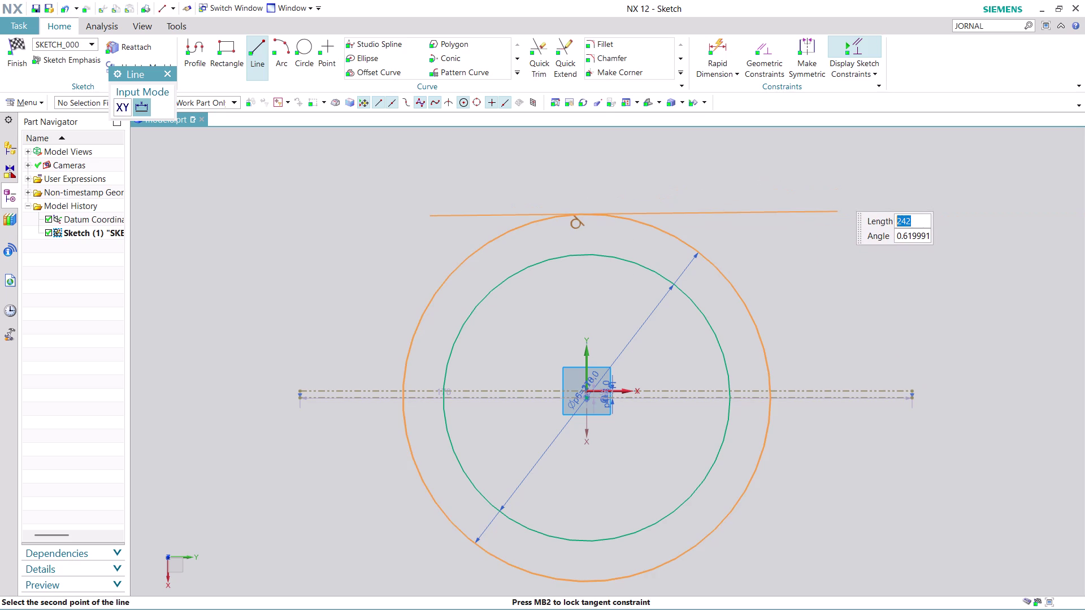
key(Escape)
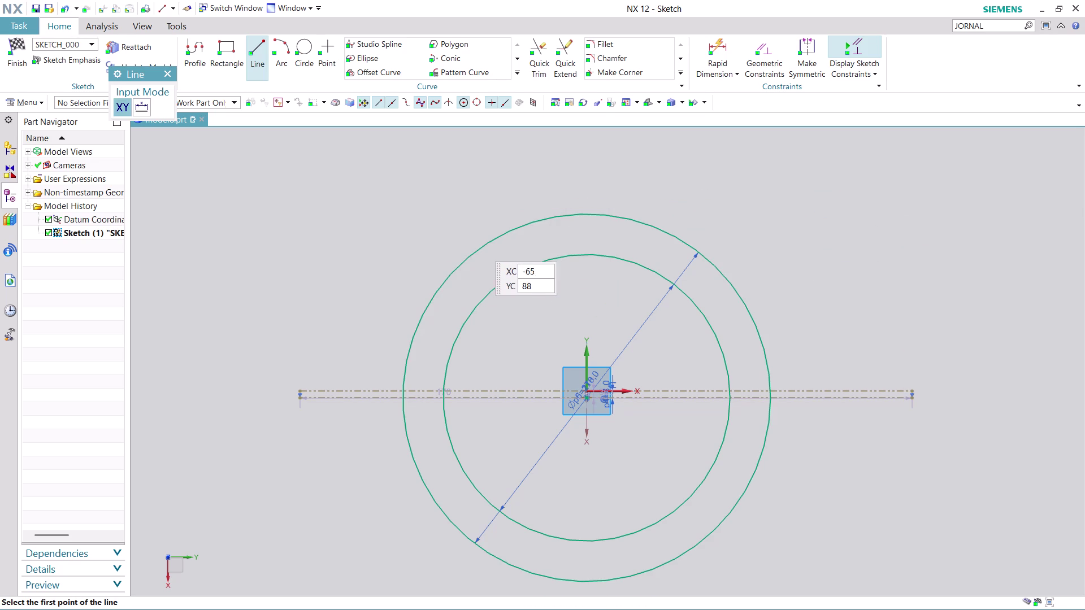
click(439, 210)
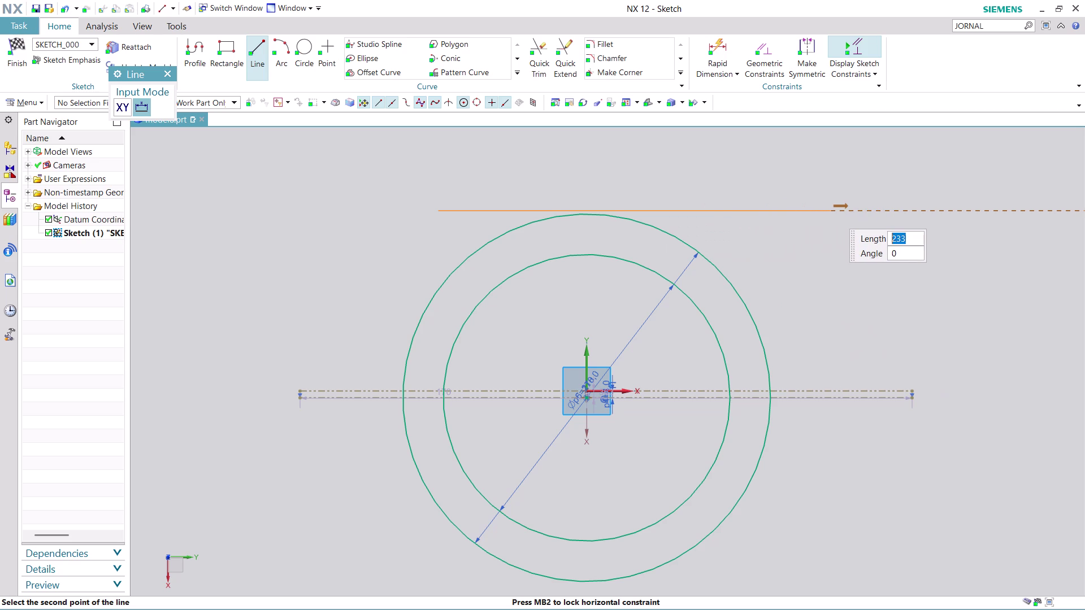
click(831, 211)
key(Escape)
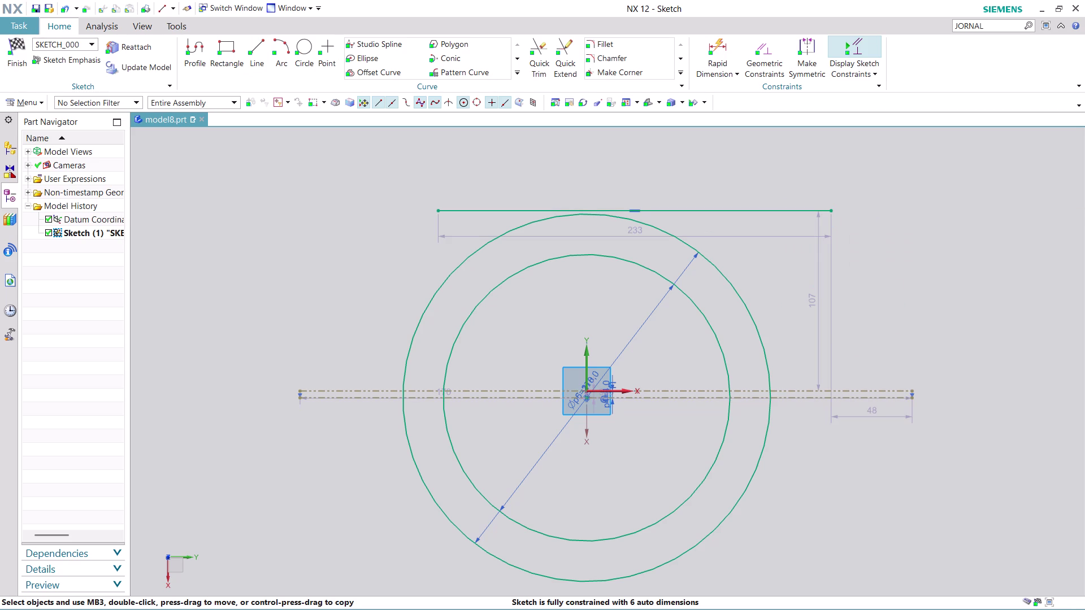
key(Escape)
drag(816, 302, 911, 299)
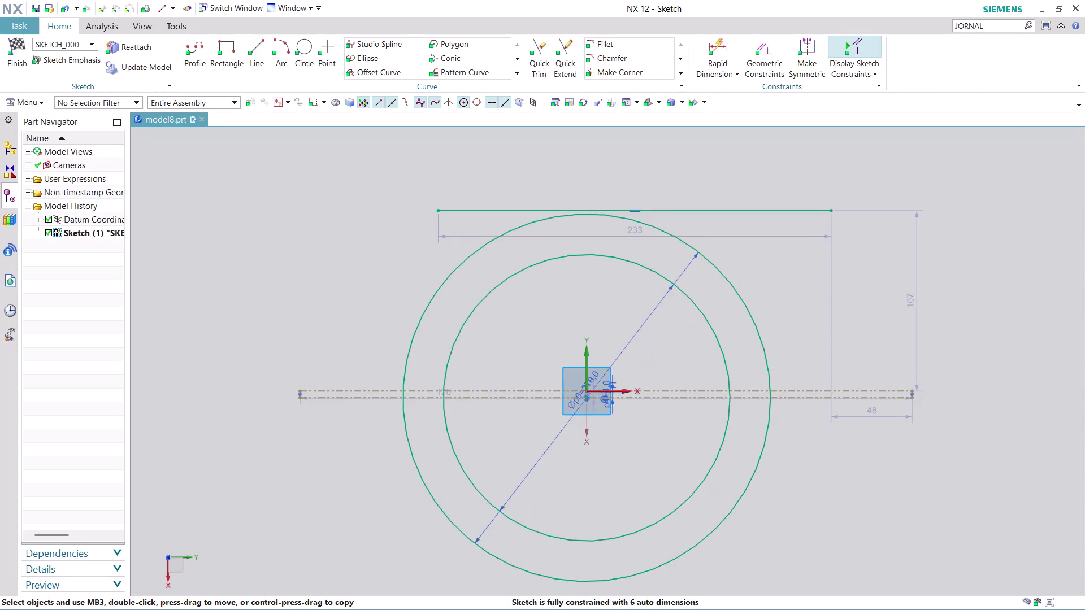
Draw a 241-long vertical line at angle 270 through both circles, right of centre.
click(259, 39)
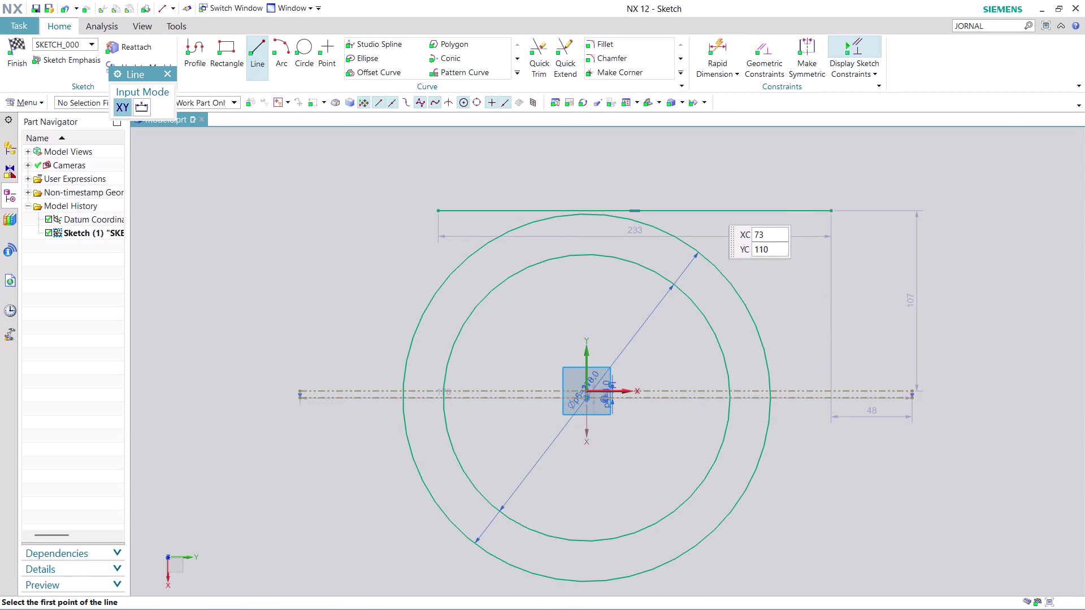
click(717, 175)
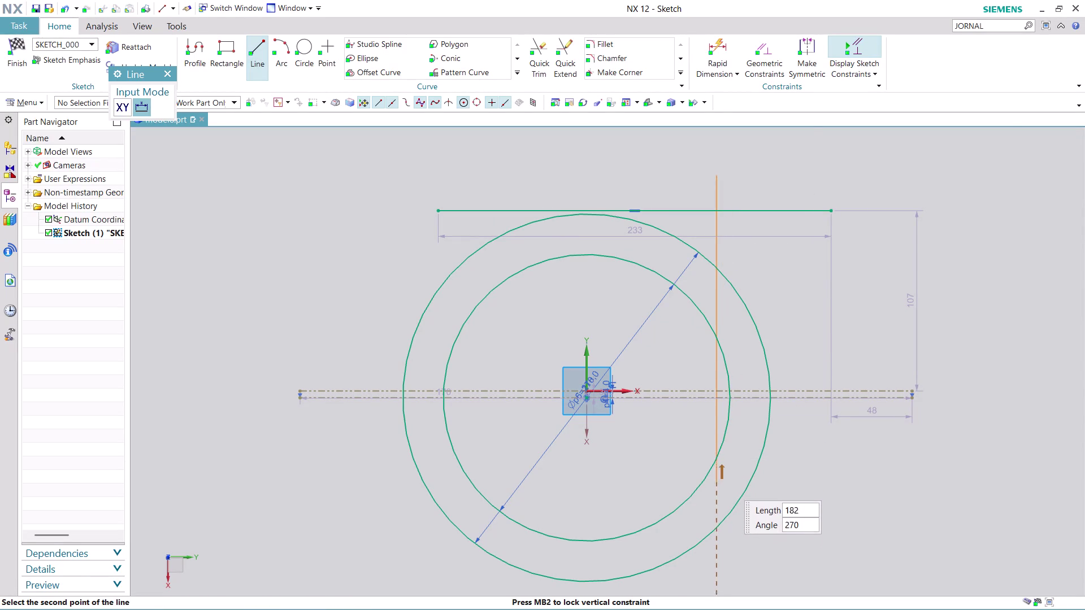
click(728, 583)
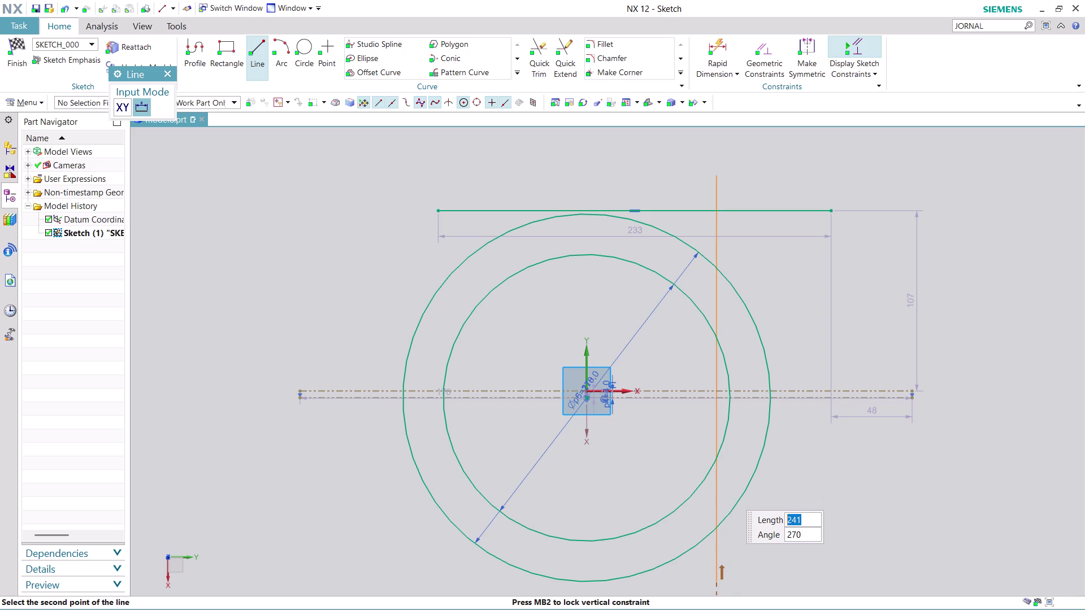
key(Escape)
key(Escape)
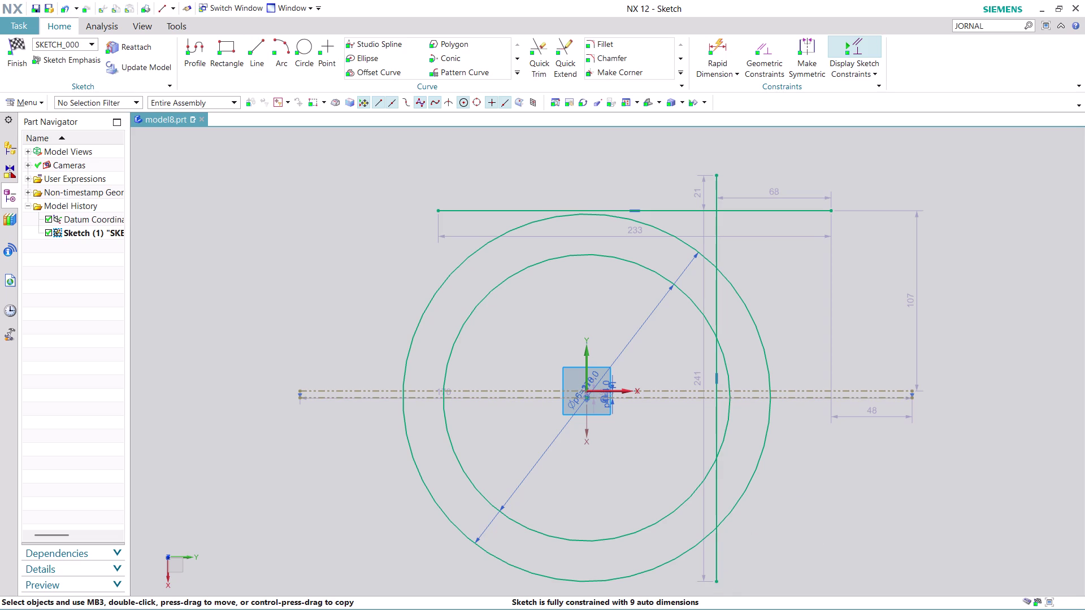
click(731, 40)
click(585, 359)
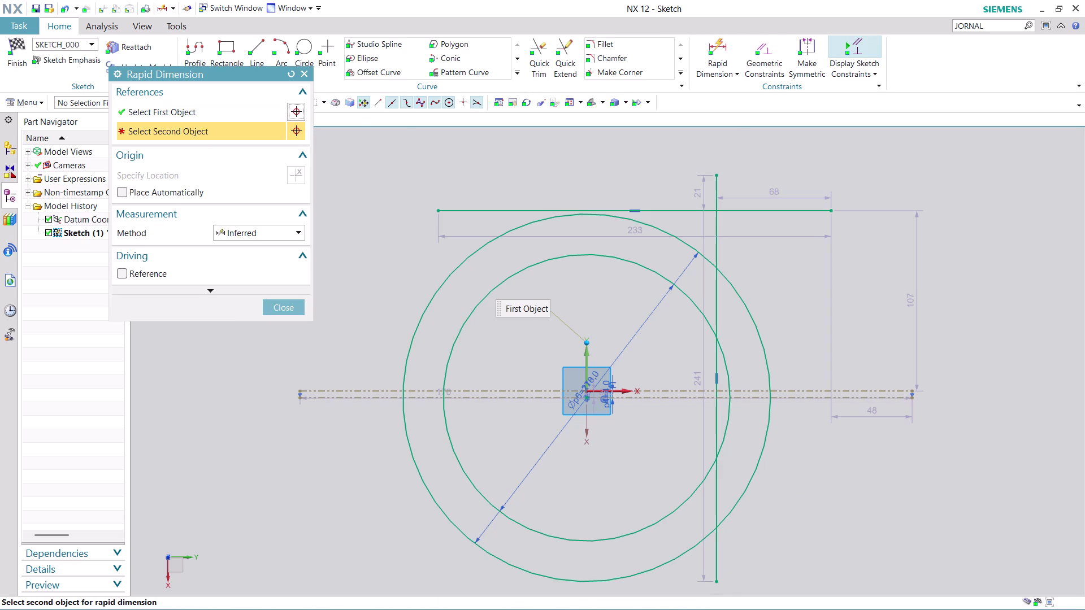
Dimension the vertical line 60 from the sketch centre, then edit the 107 height dimension.
click(719, 249)
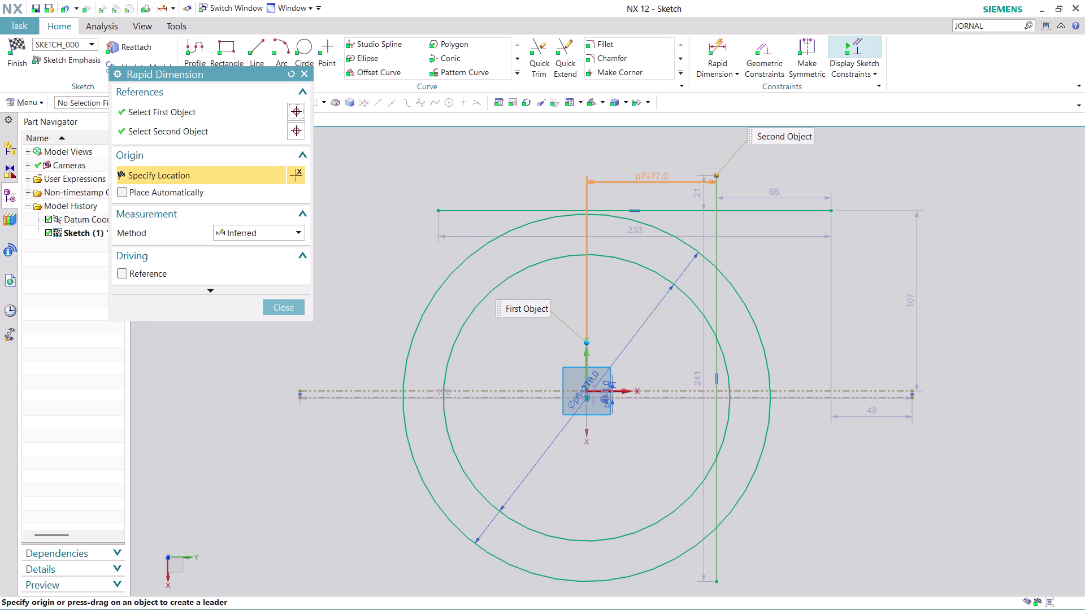
click(635, 141)
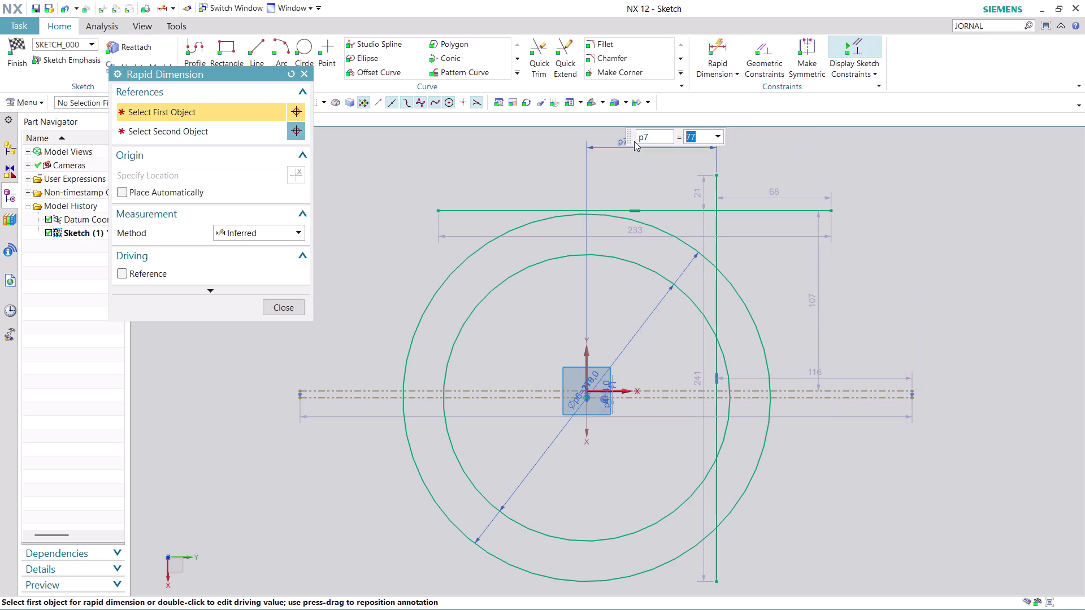
text(6)
text(0)
key(Return)
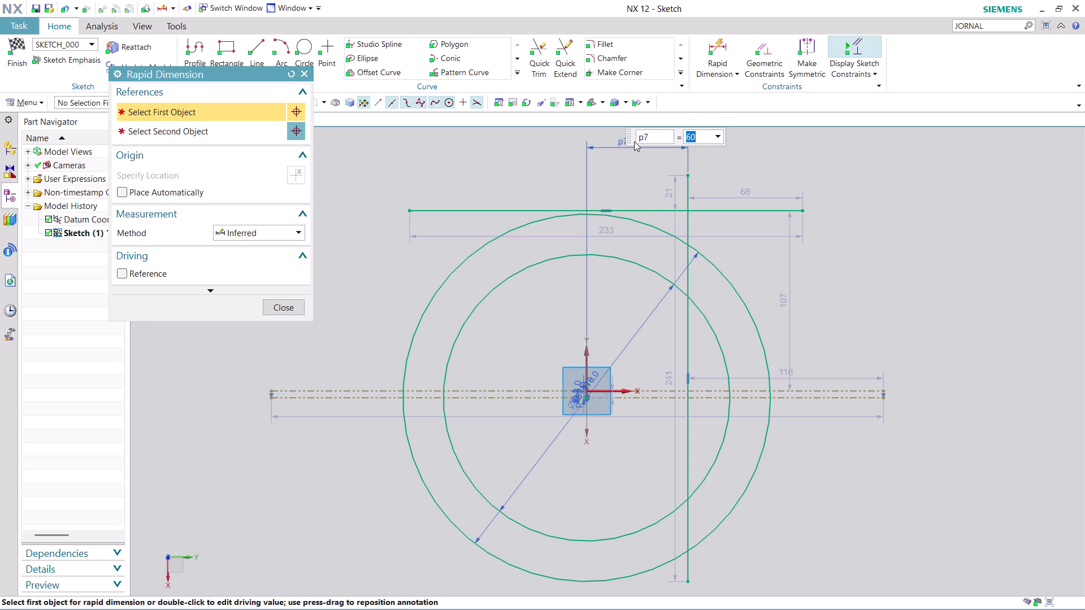
click(296, 305)
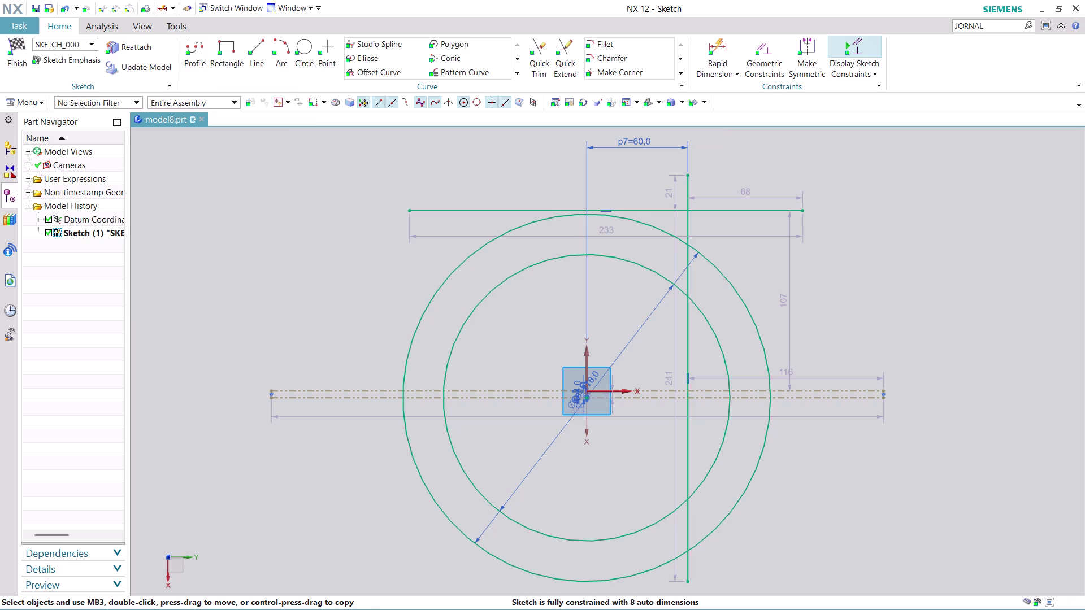
double_click(791, 313)
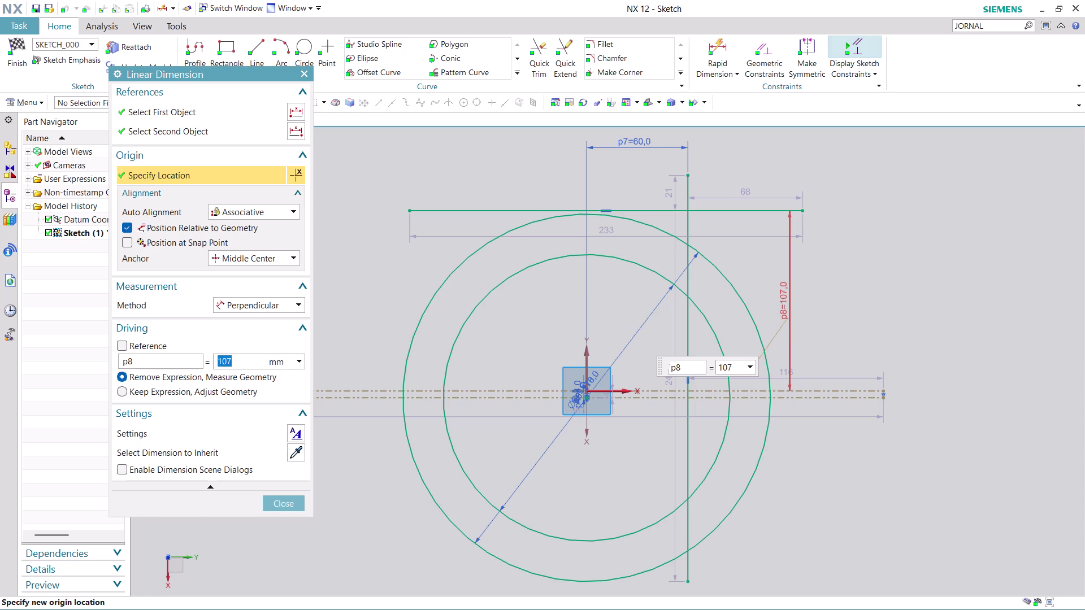
Dismiss the dimension edit and delete the 233-long top horizontal line.
click(284, 504)
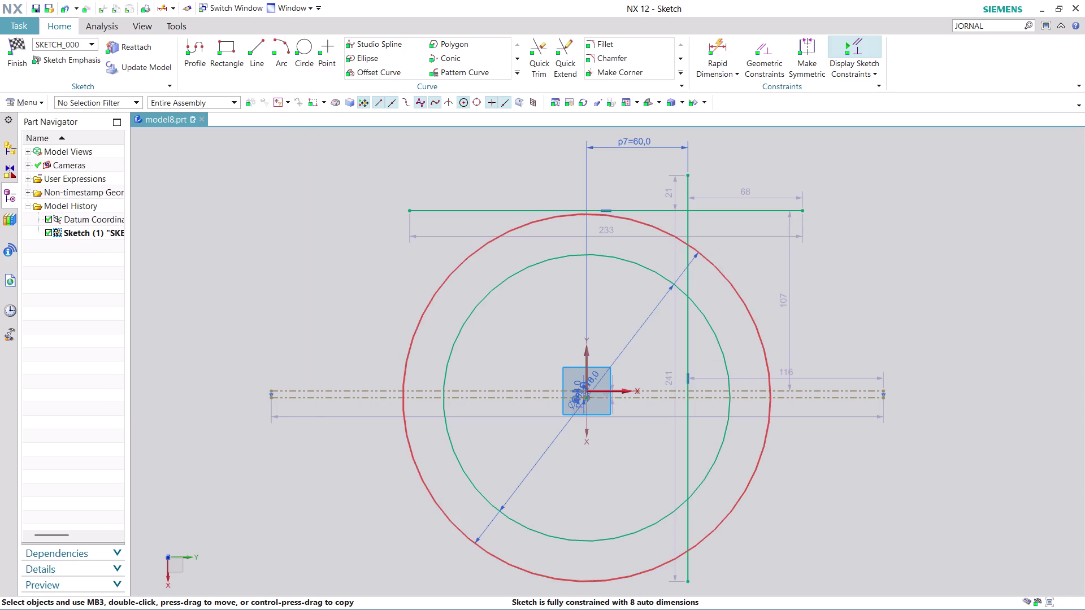
right_click(751, 207)
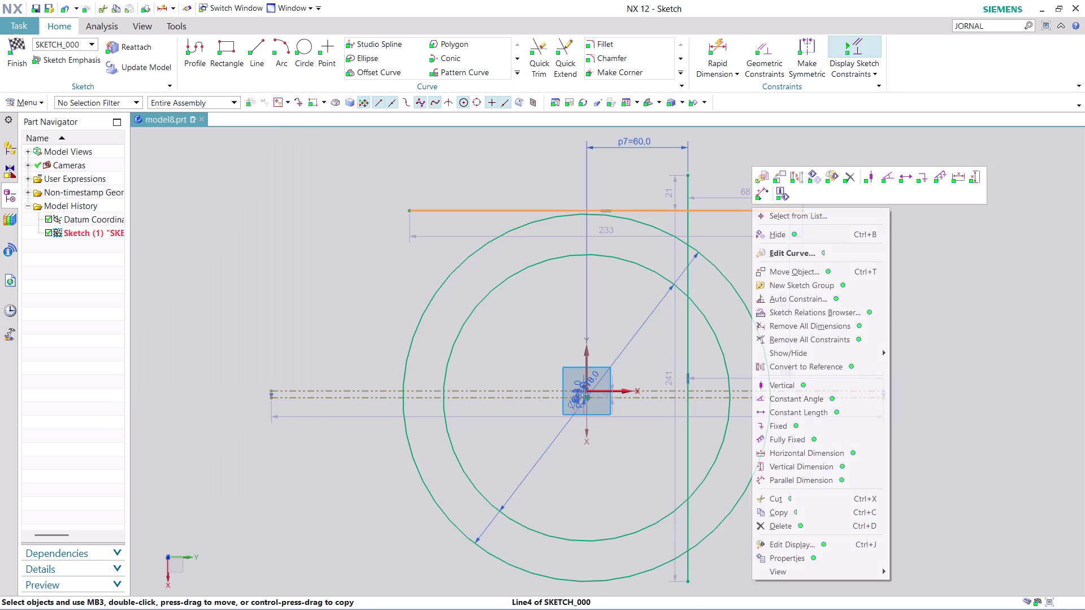
click(761, 521)
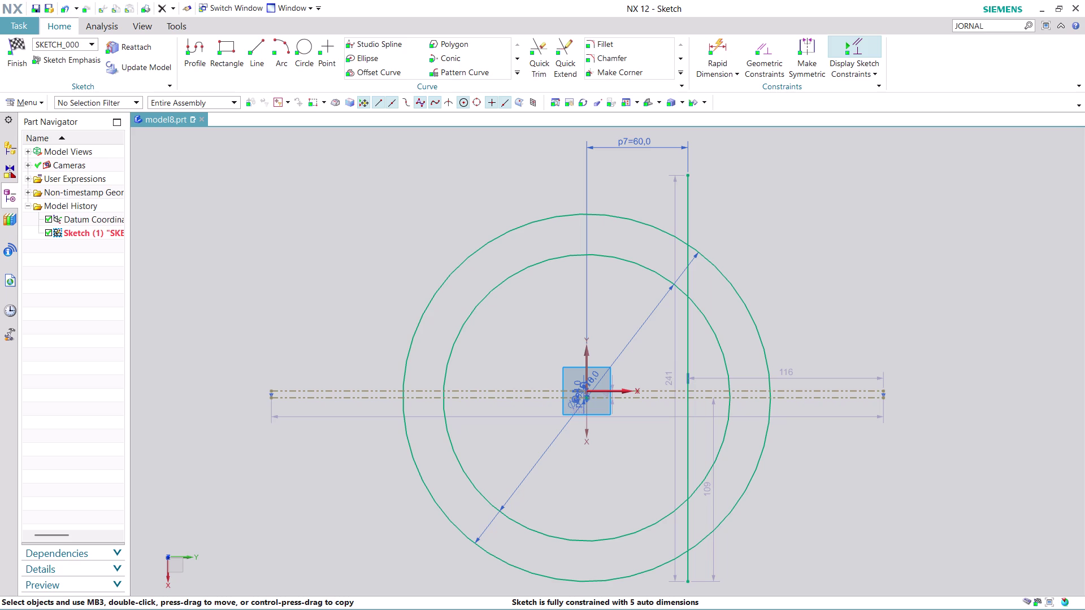
click(537, 52)
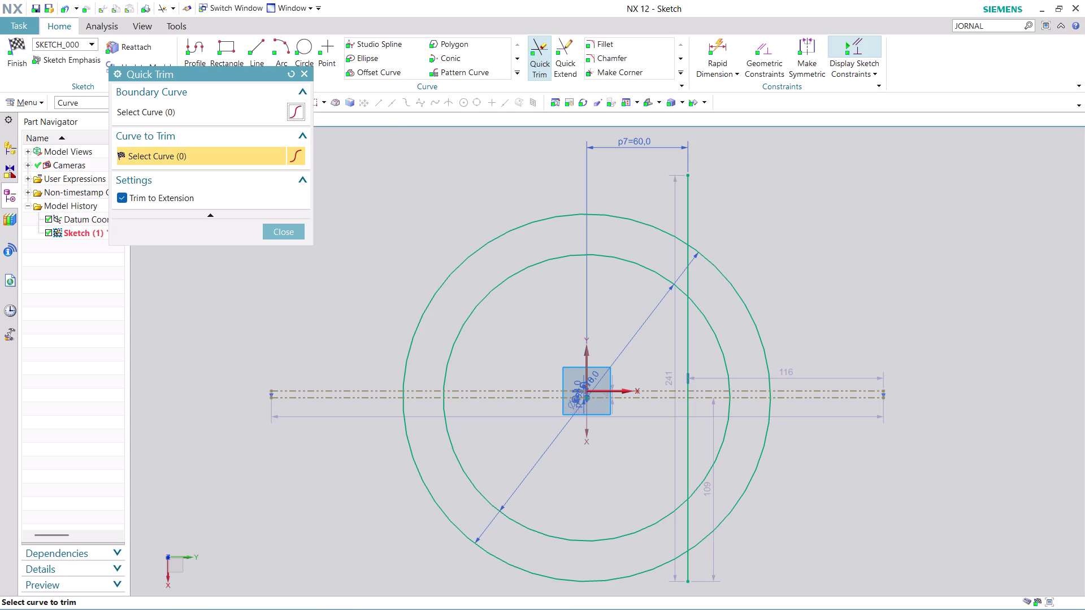
Trim the vertical line's pieces below and between the circles, leaving a short top stub.
click(683, 354)
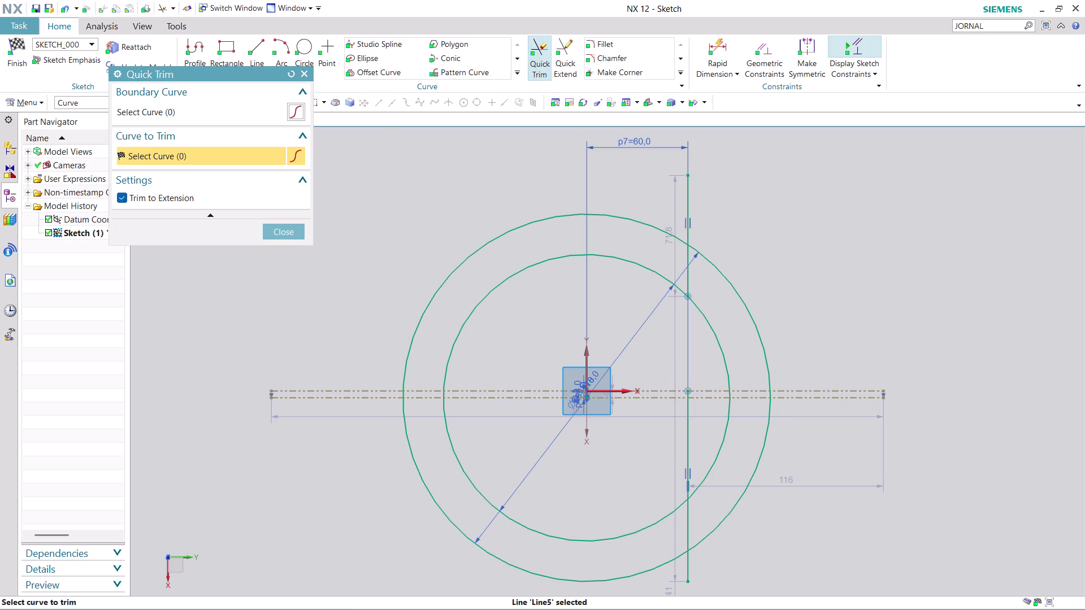
click(687, 449)
click(684, 531)
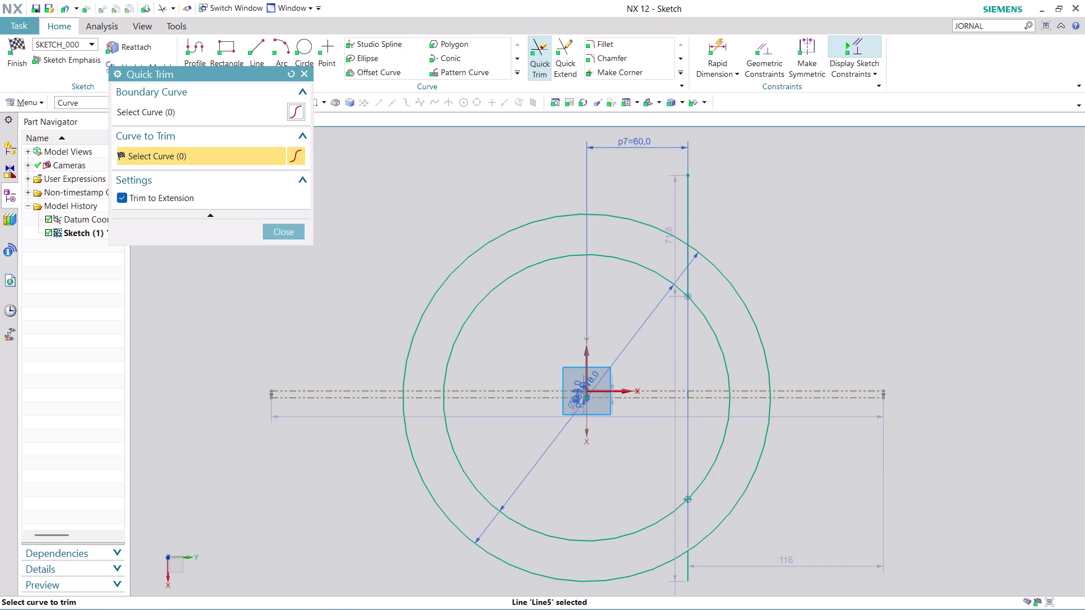
click(687, 580)
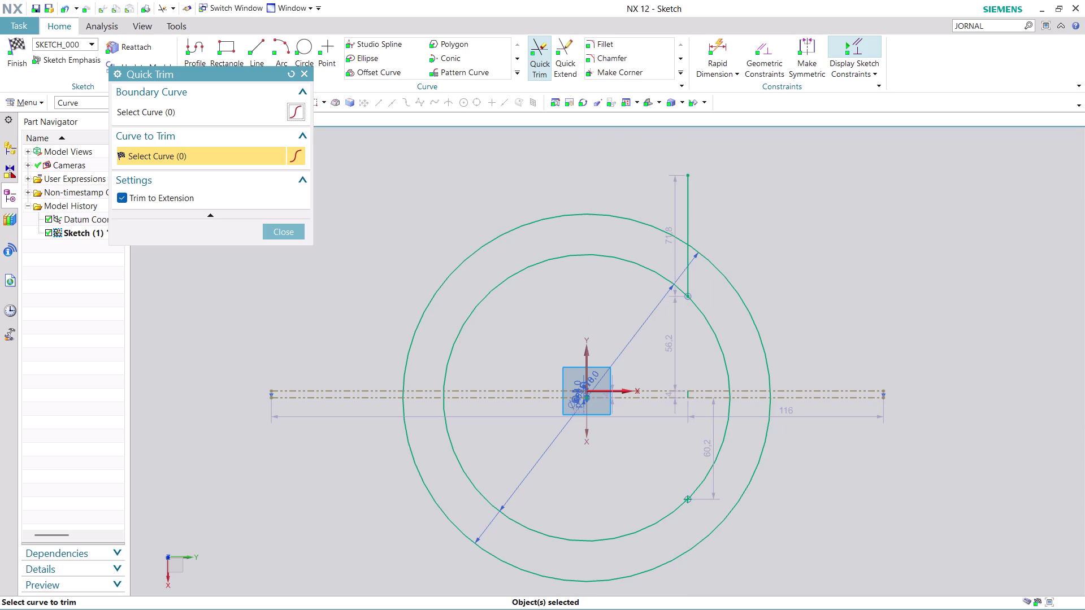
click(688, 279)
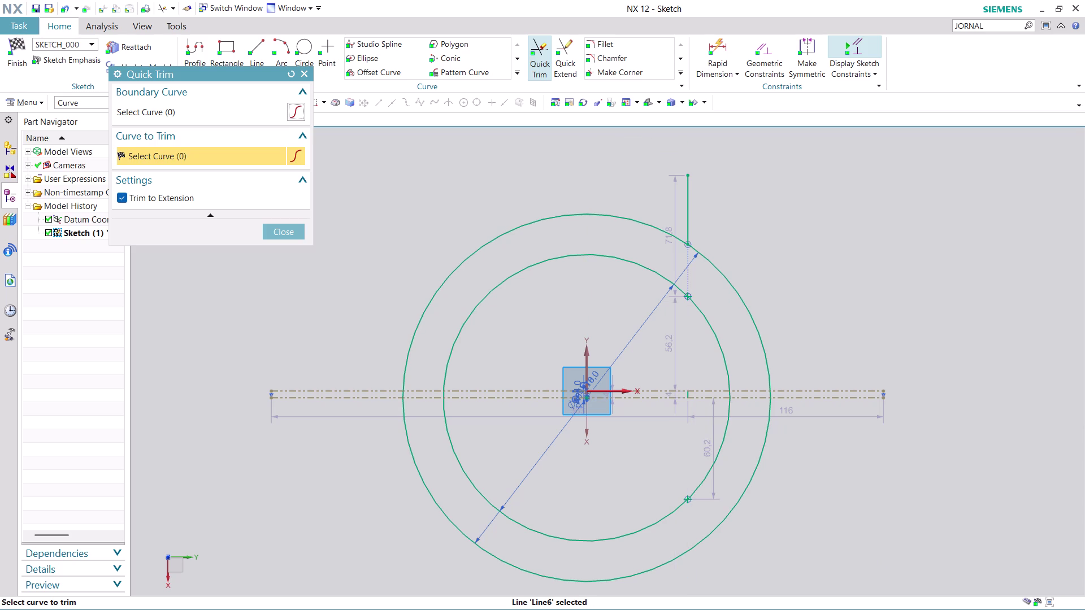
click(301, 233)
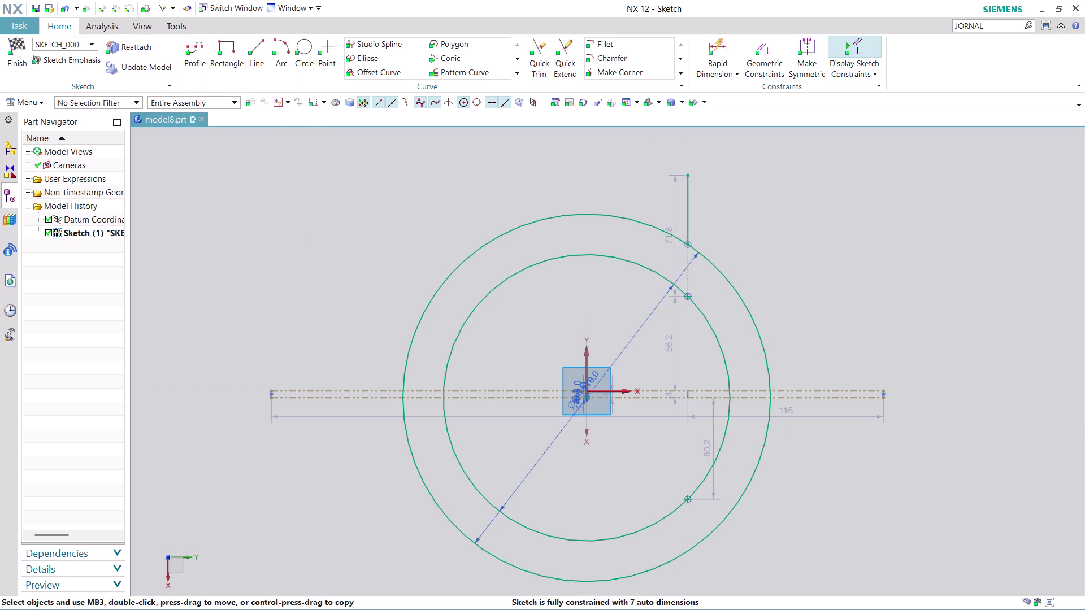
Add a 41 length dimension to the vertical stub.
click(724, 46)
click(692, 204)
click(803, 216)
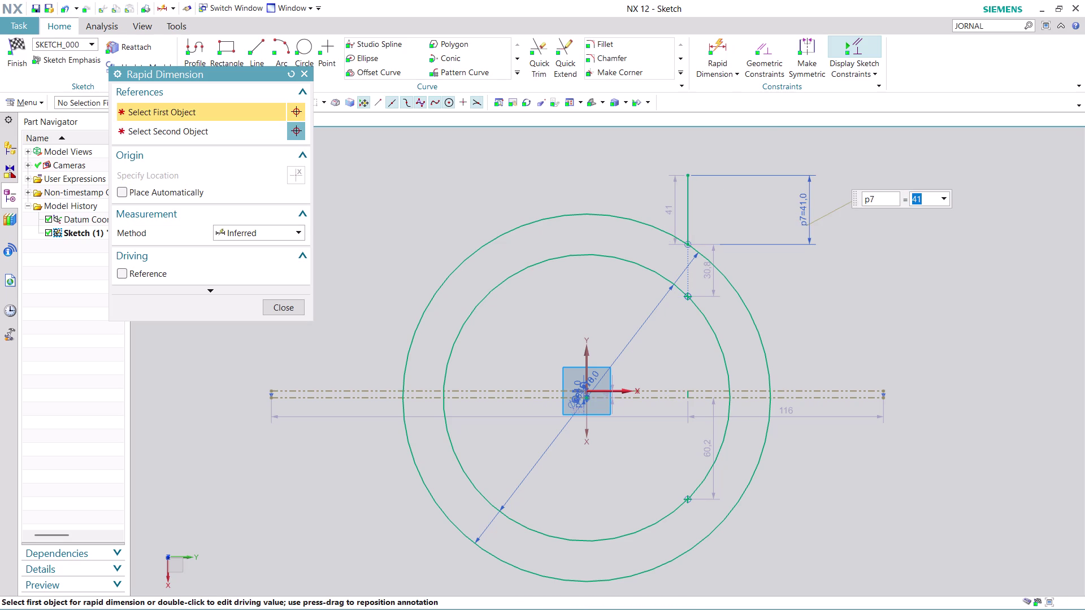
text(20)
key(Return)
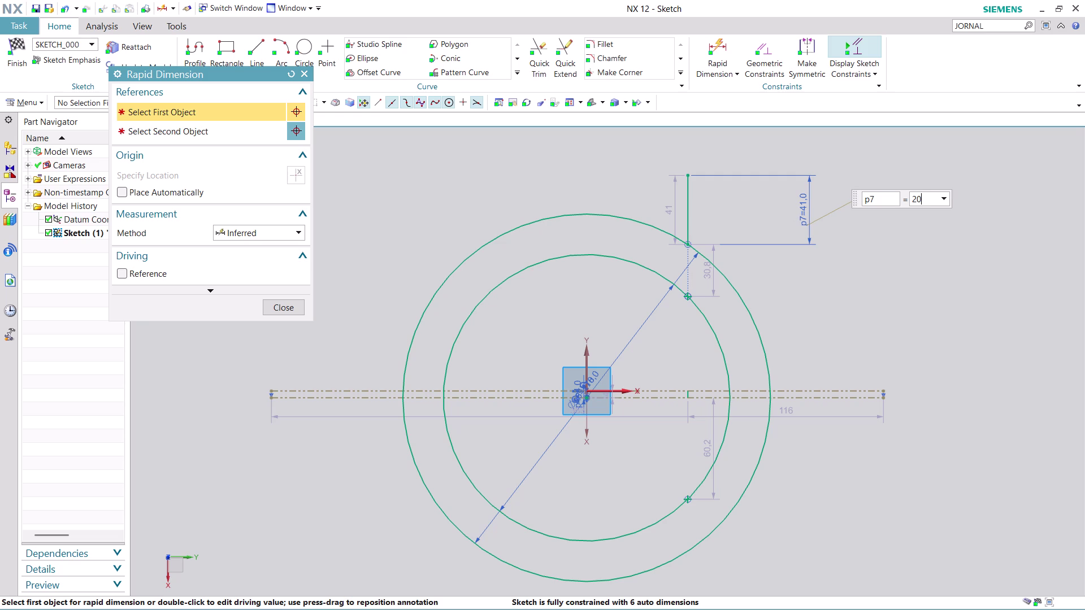
click(291, 307)
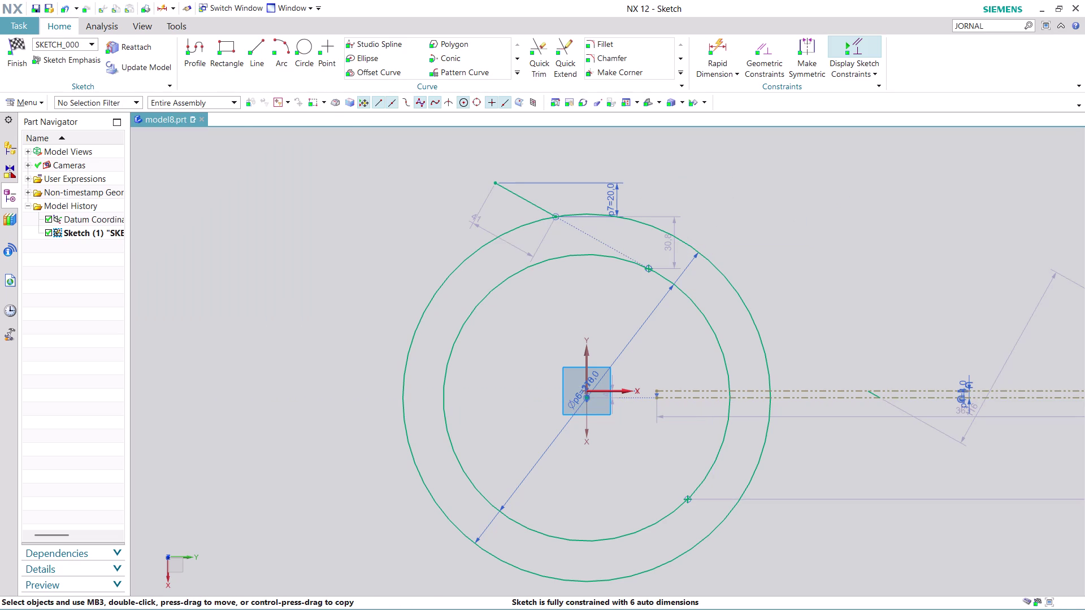
key(ctrl+z)
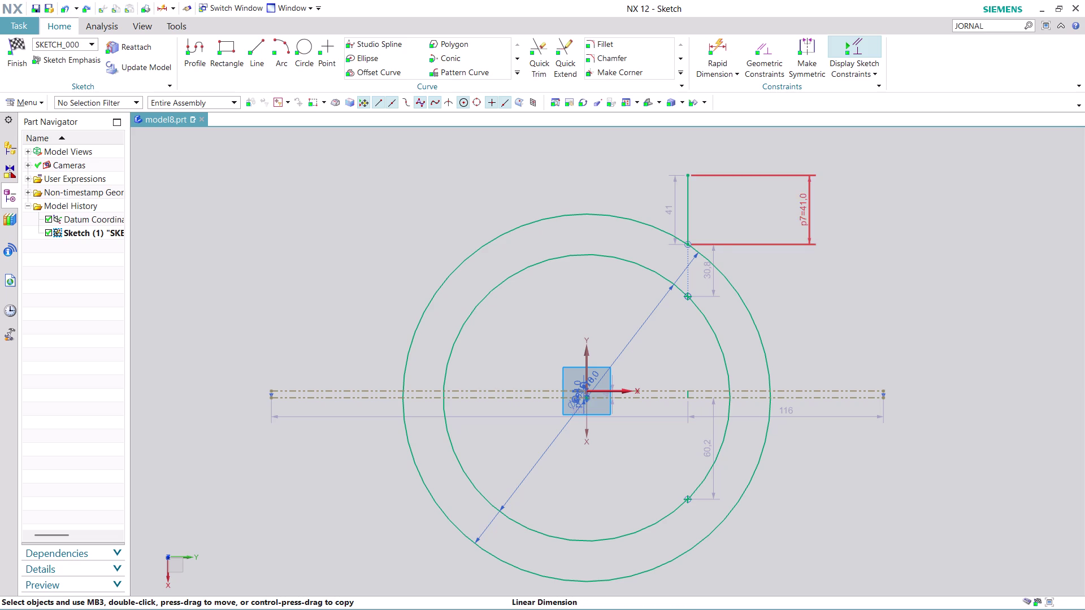
double_click(808, 217)
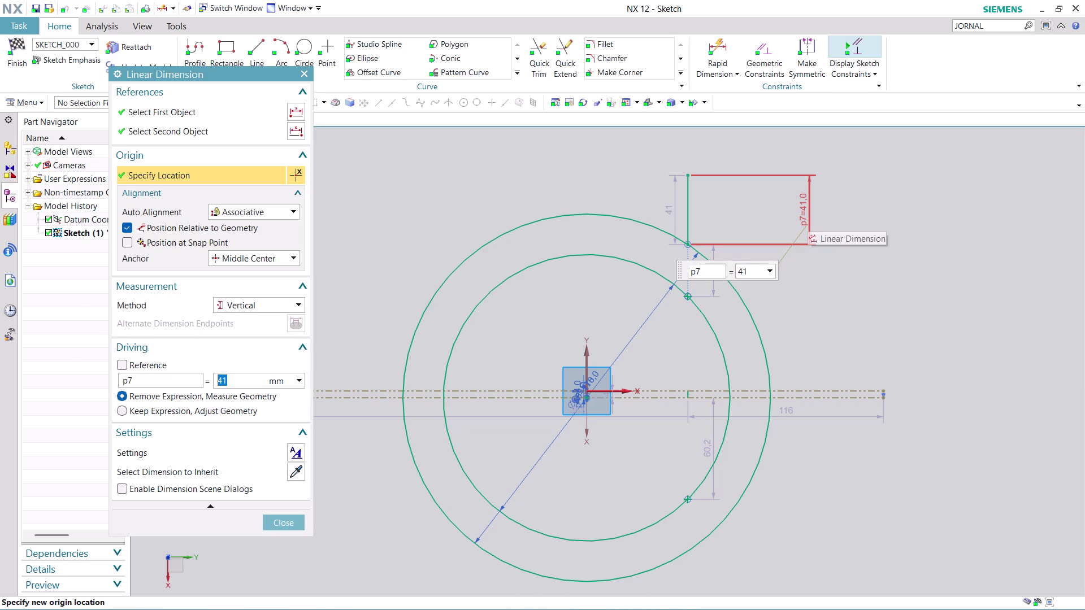
text(20)
key(Return)
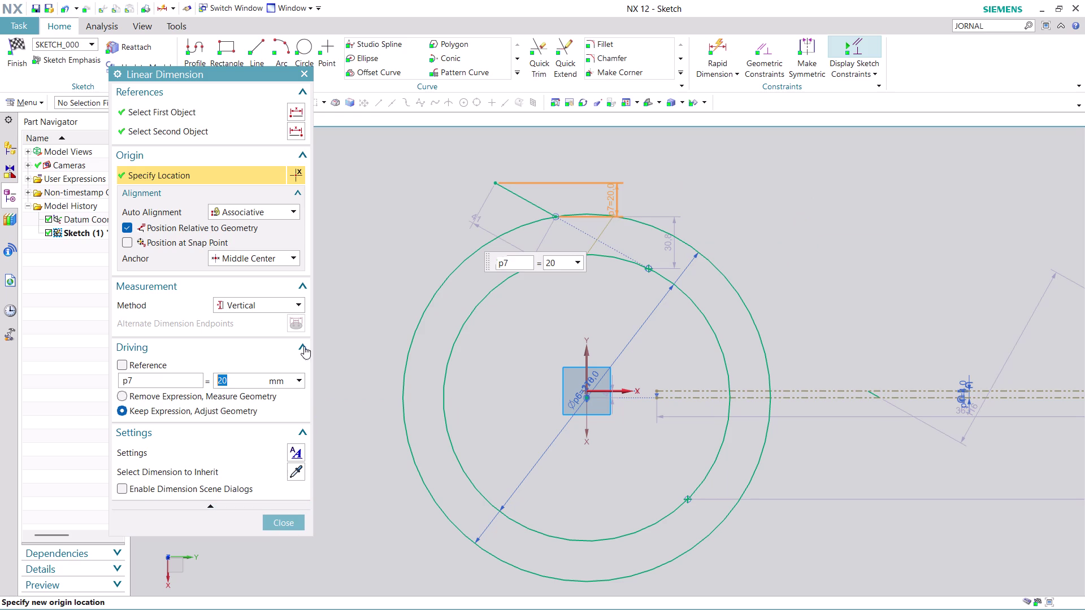
click(295, 216)
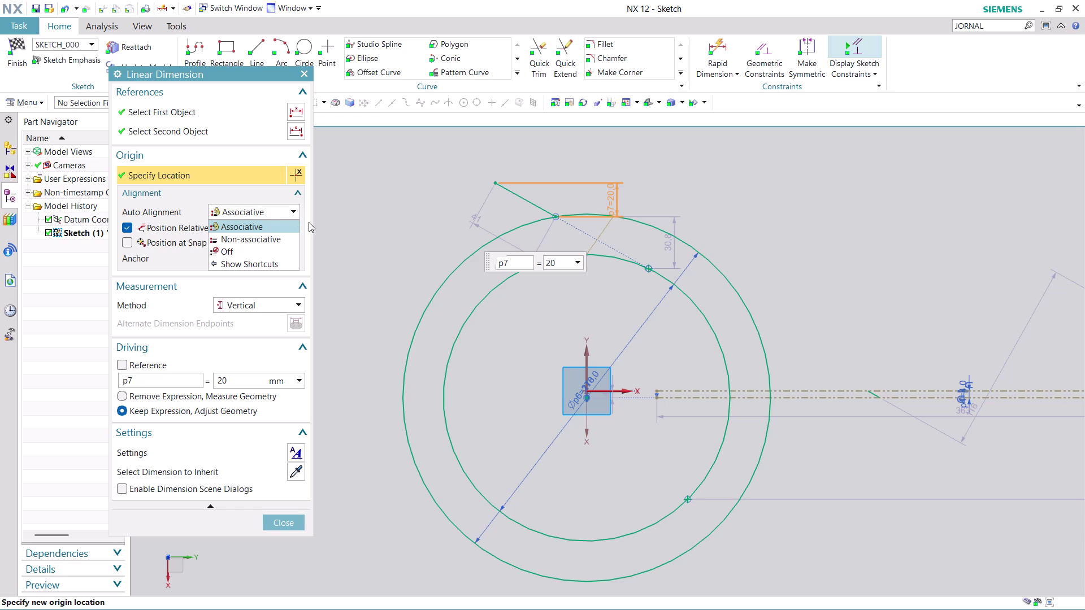
click(342, 230)
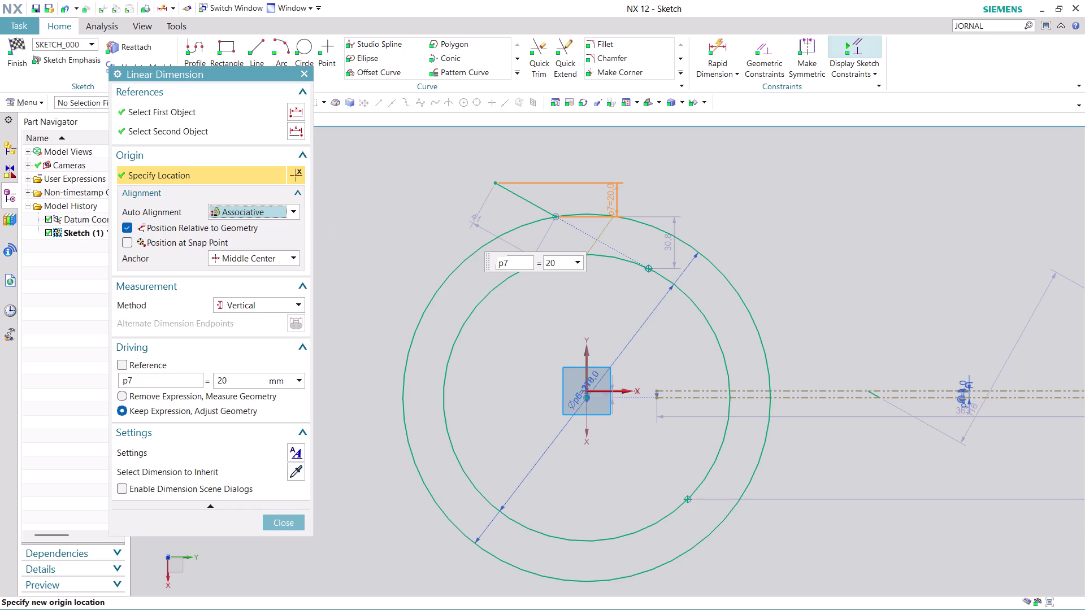
key(ctrl+z)
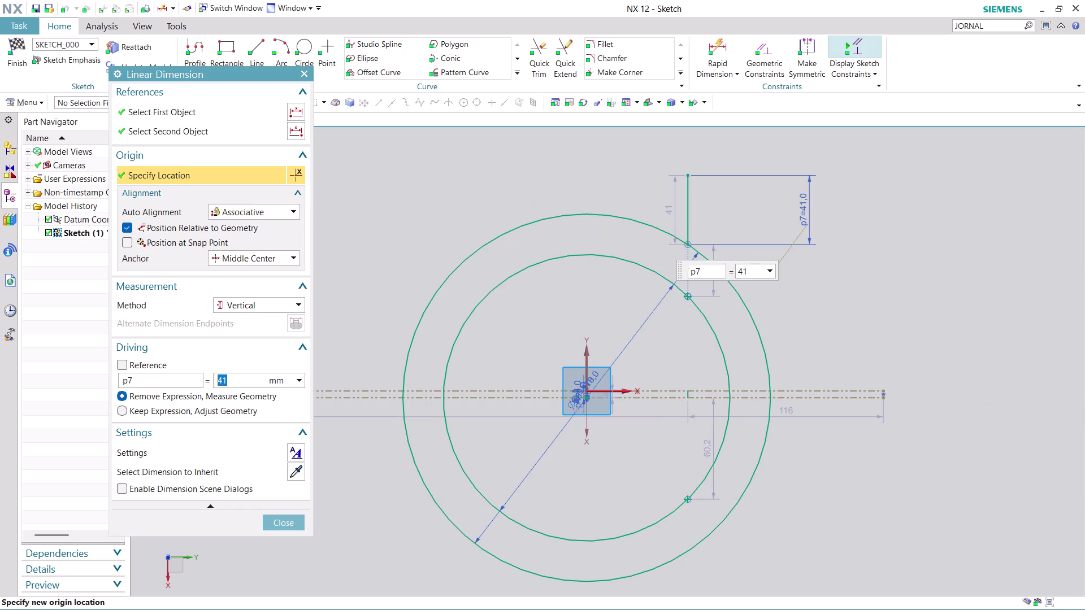
click(295, 526)
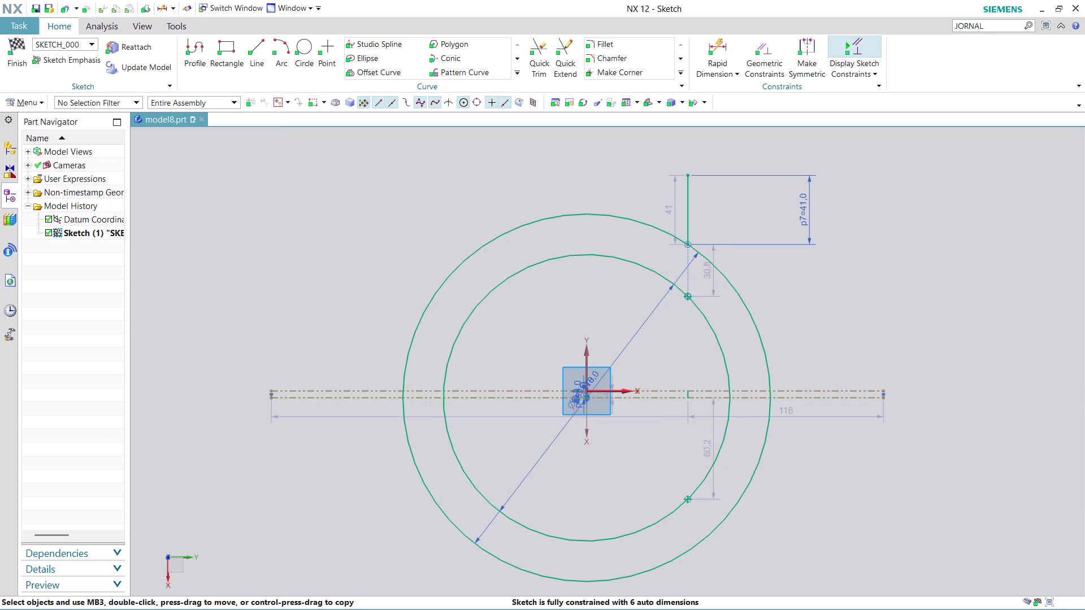
double_click(812, 212)
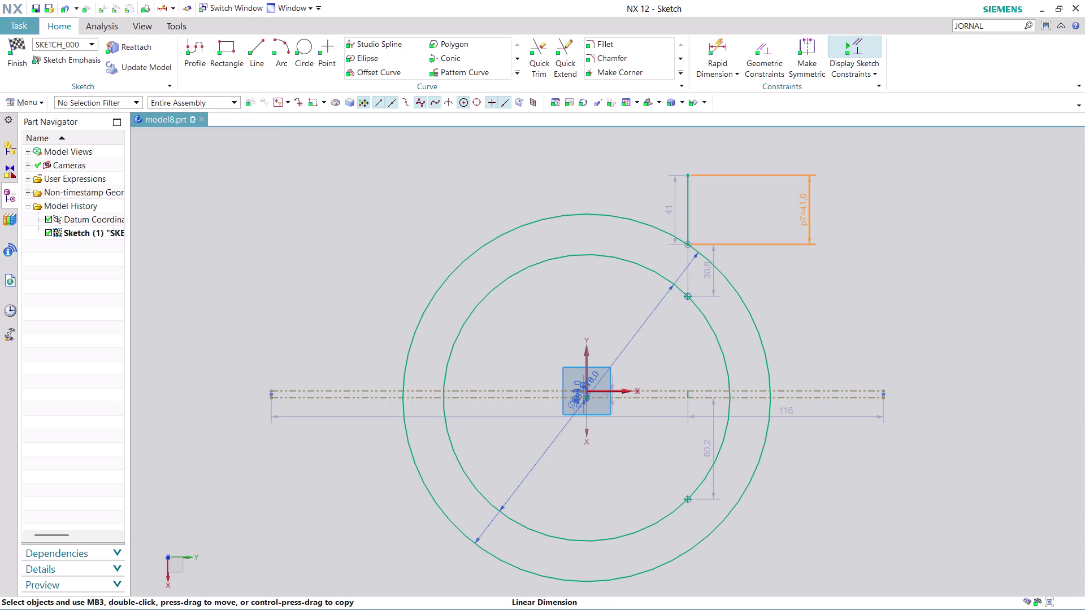
double_click(806, 216)
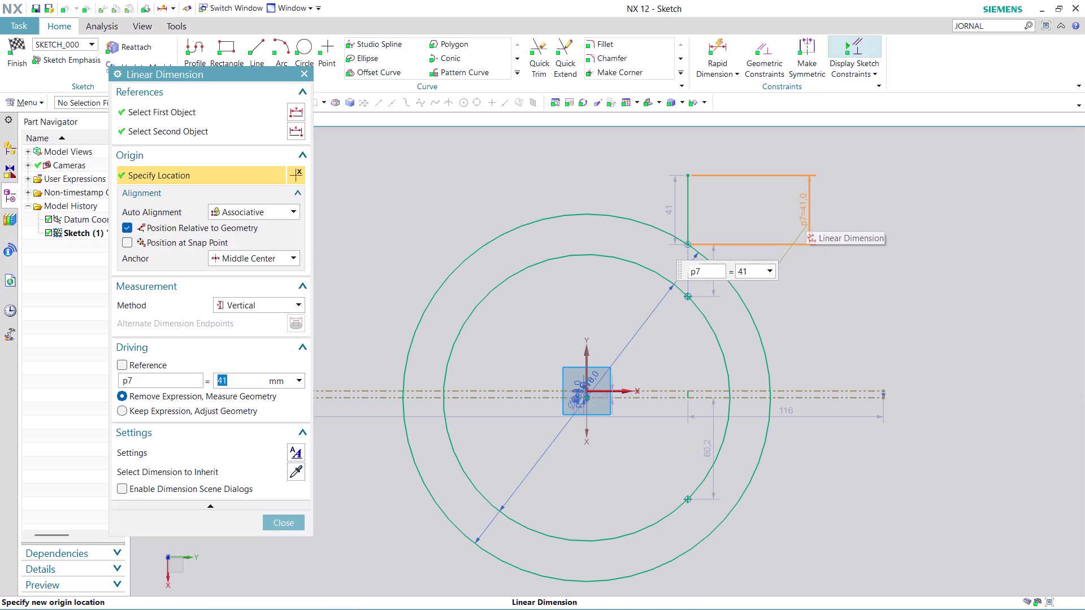
click(302, 304)
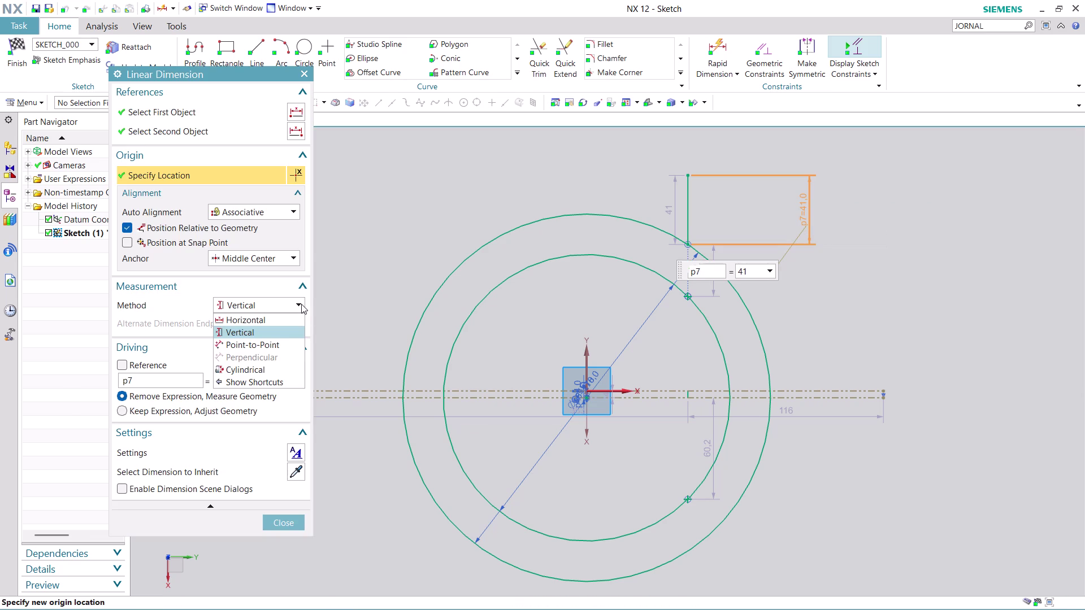
click(262, 331)
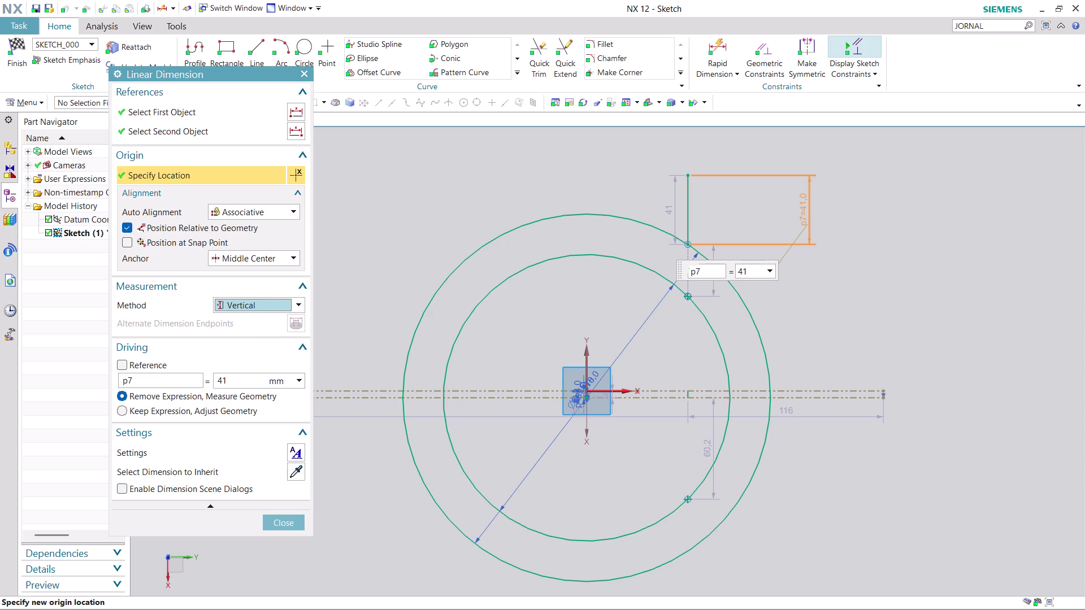
double_click(229, 378)
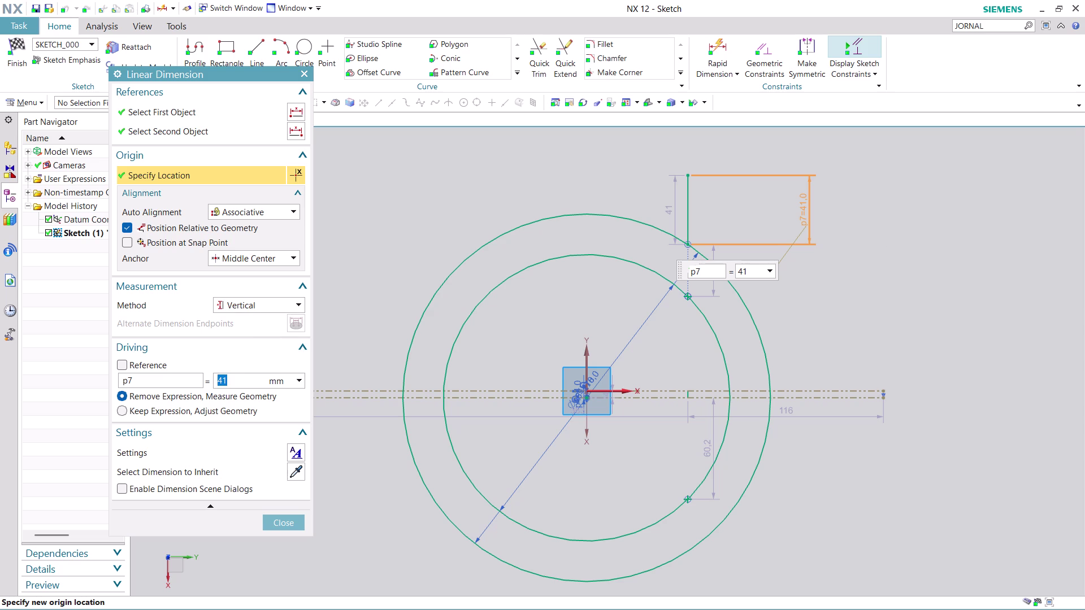
text(20)
key(Return)
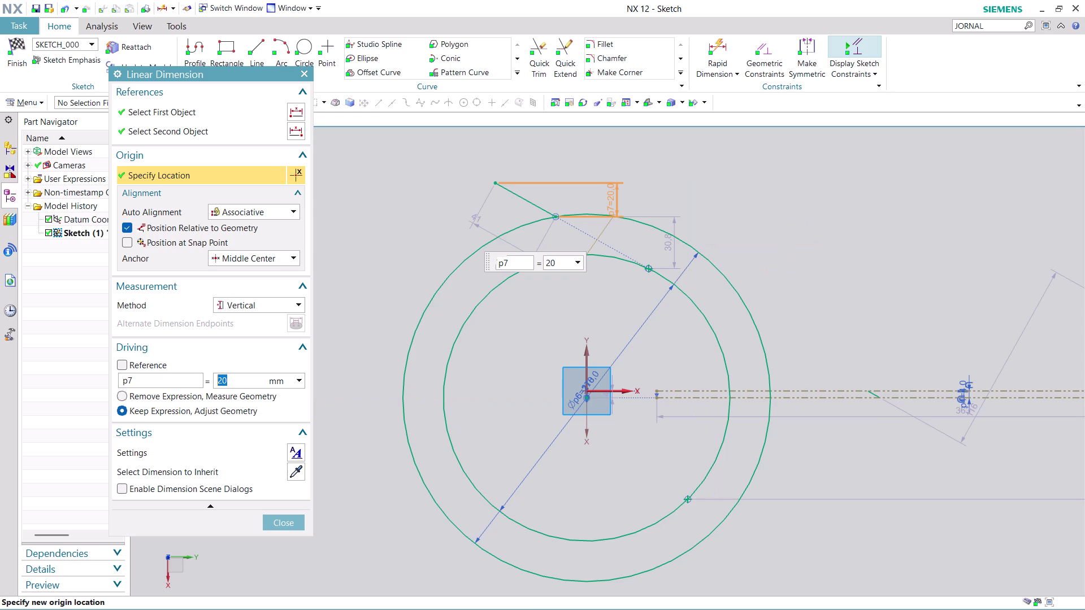
click(284, 522)
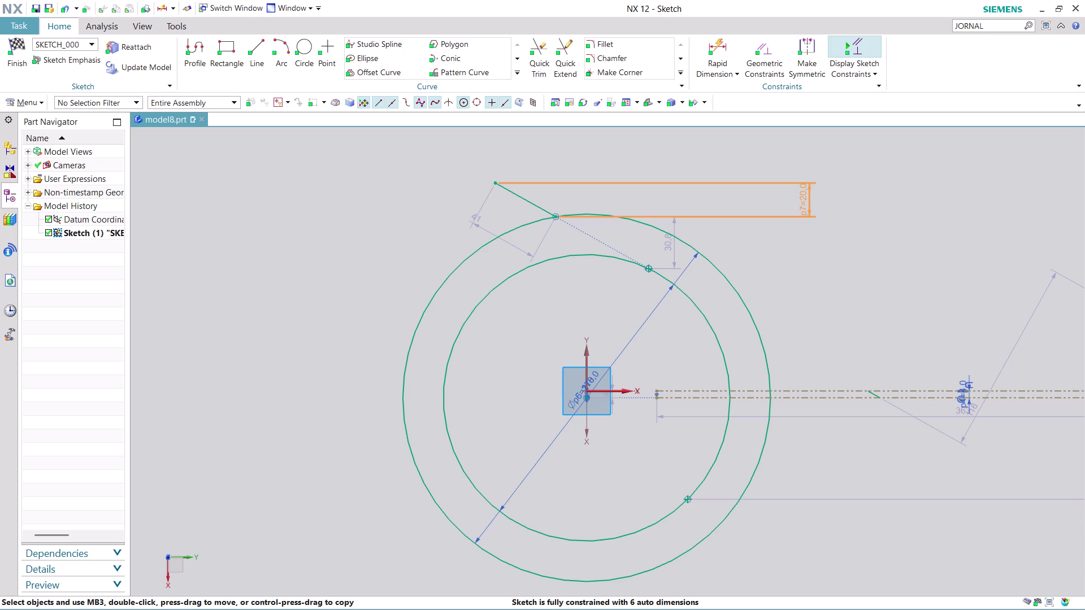
key(ctrl+z)
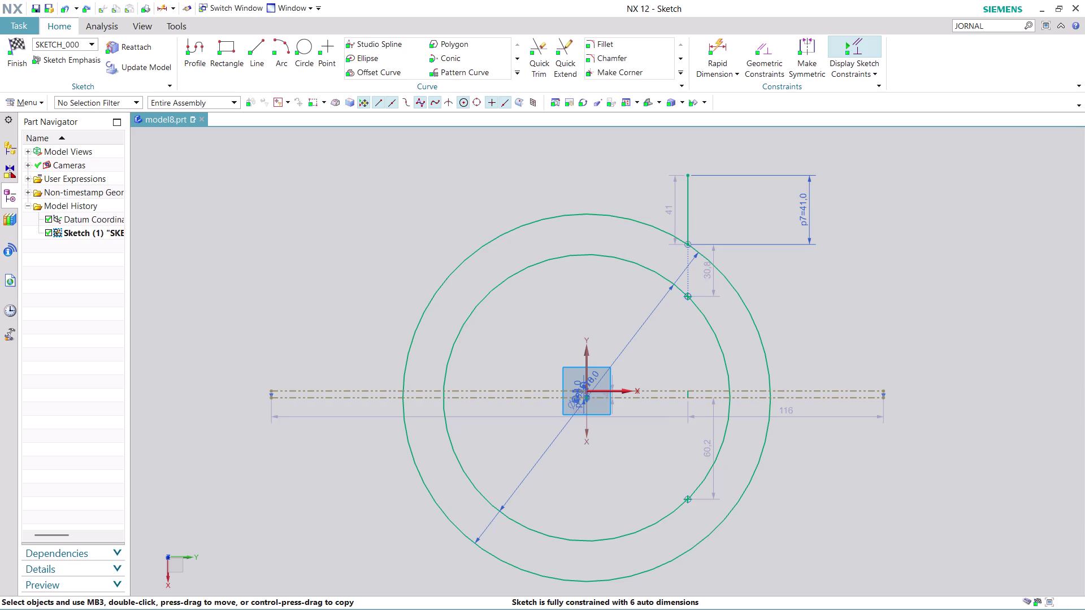
drag(670, 211, 888, 223)
Set the notch line's length dimension p8 to 20 and accept the conflict warning.
double_click(887, 222)
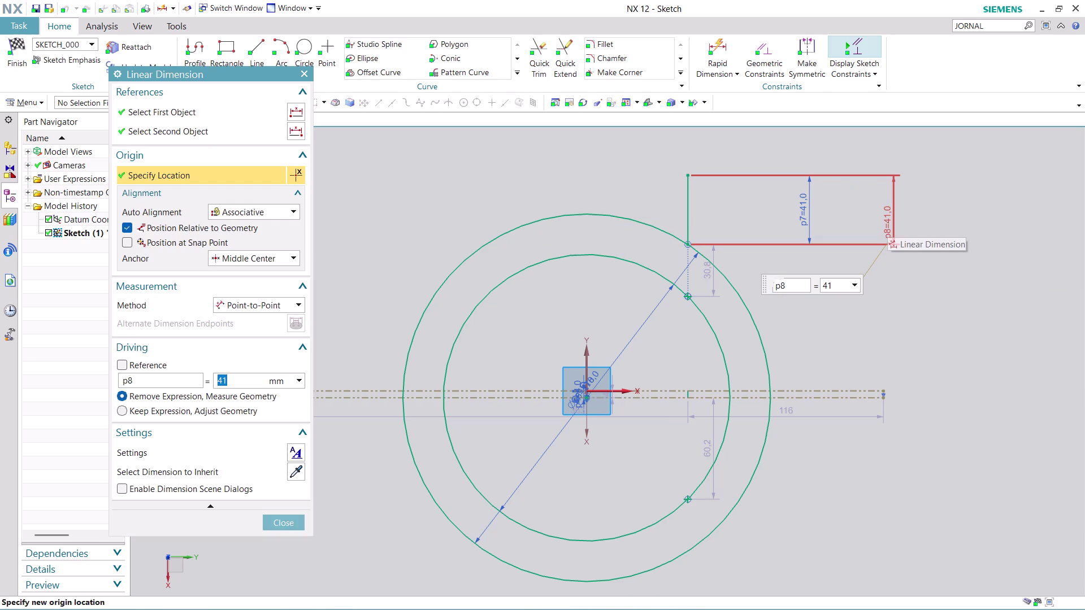
text(20)
key(Return)
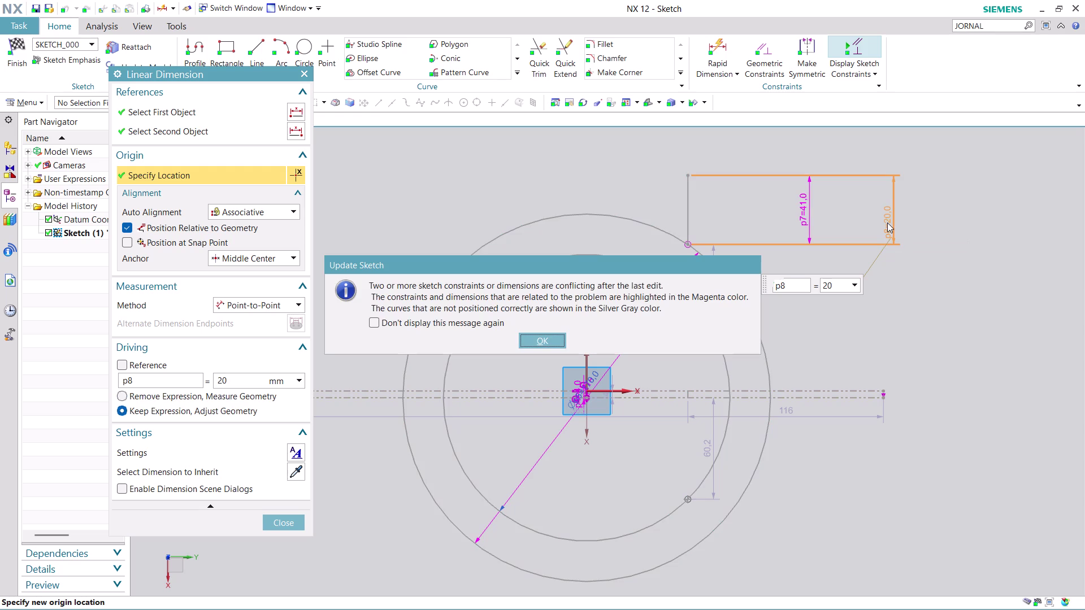
click(539, 343)
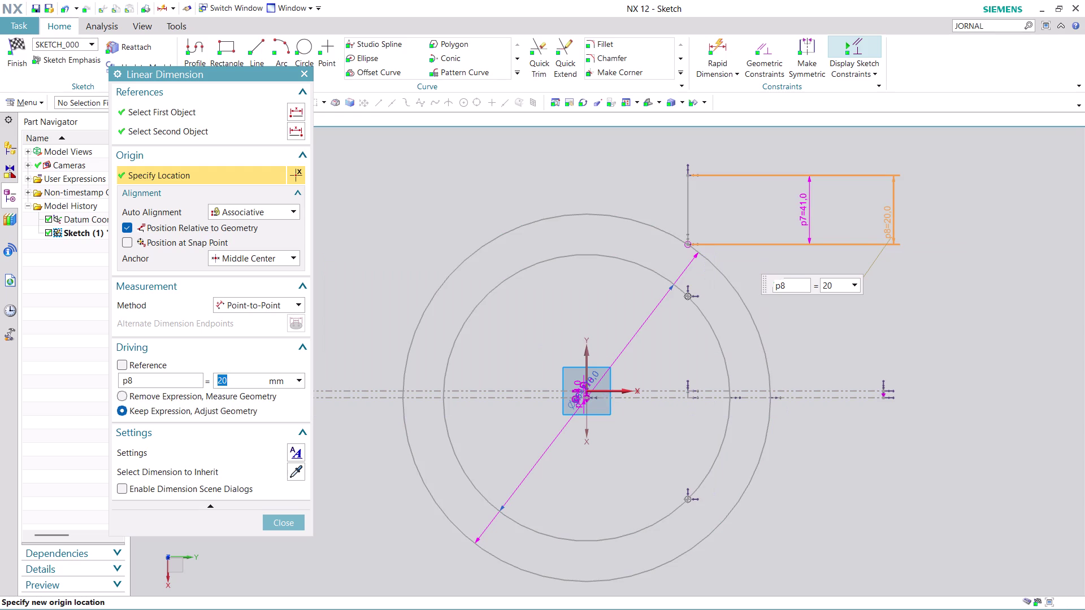
right_click(808, 216)
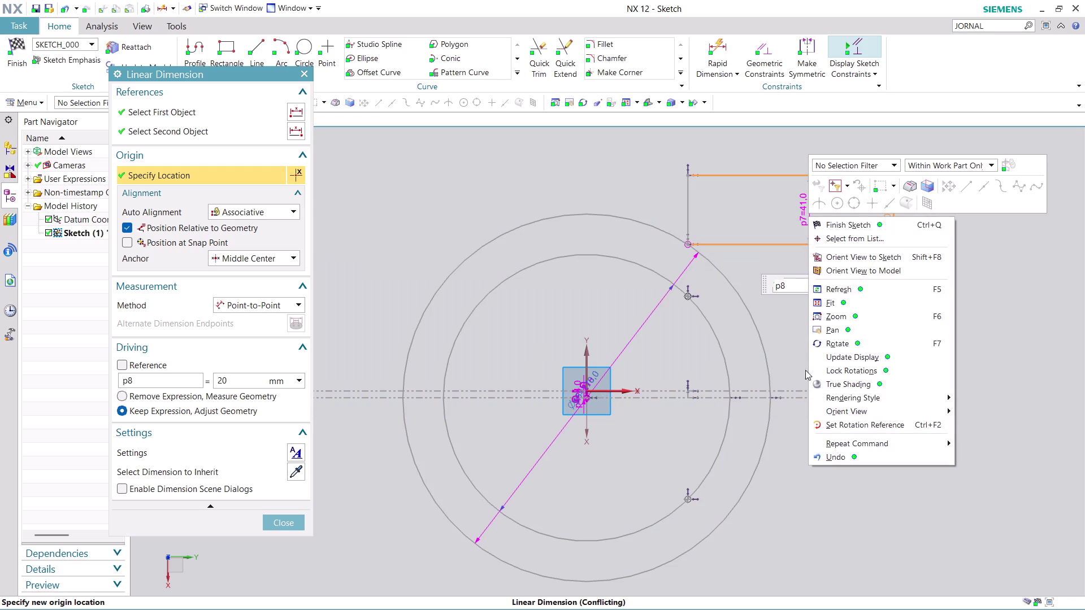
click(292, 525)
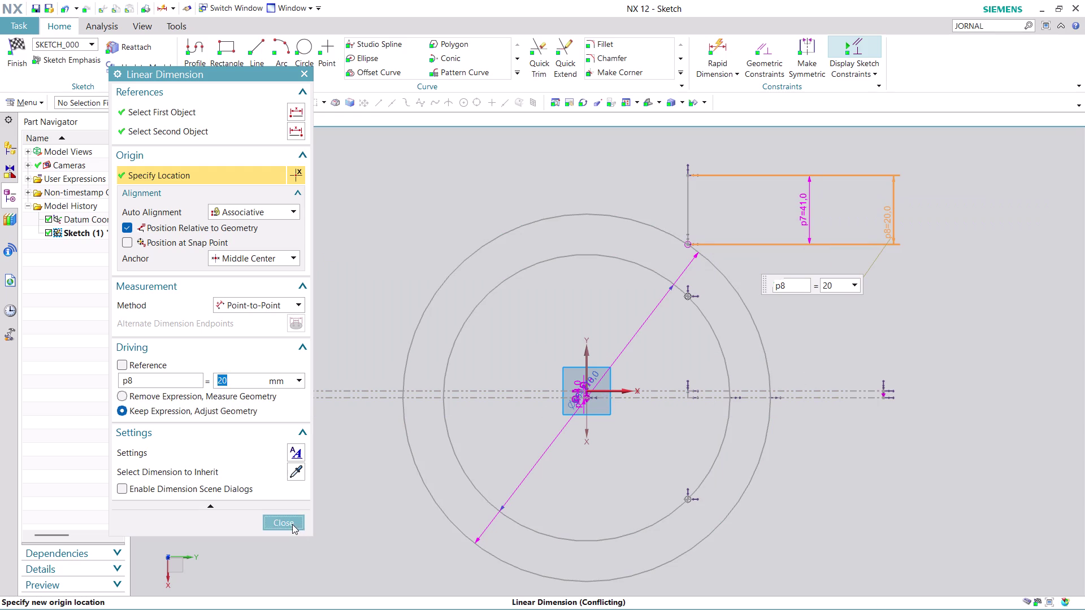
click(296, 528)
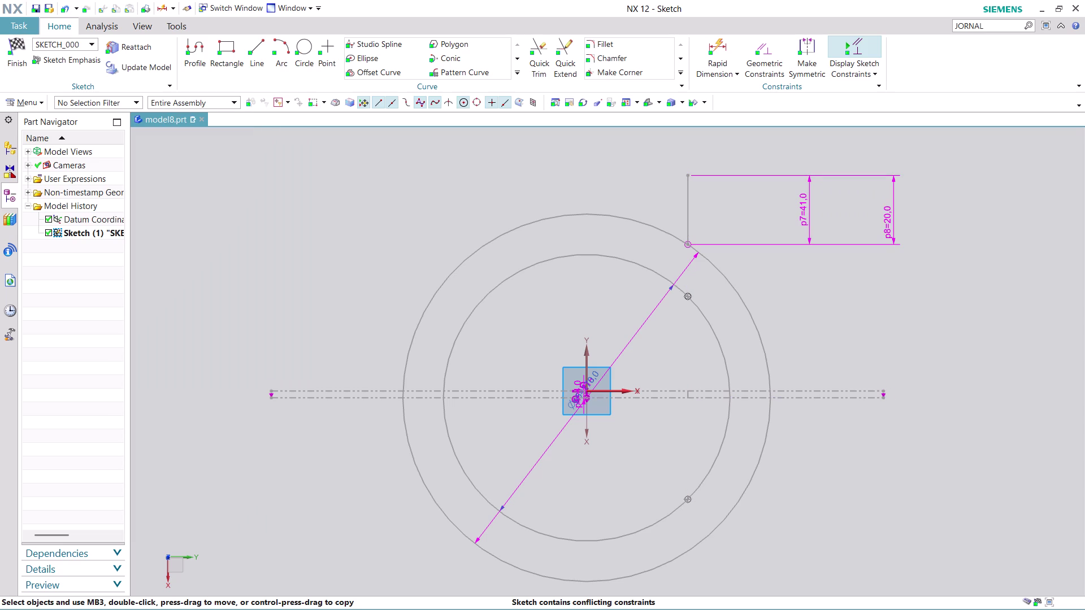
Delete the conflicting 41 dimension p7.
right_click(810, 214)
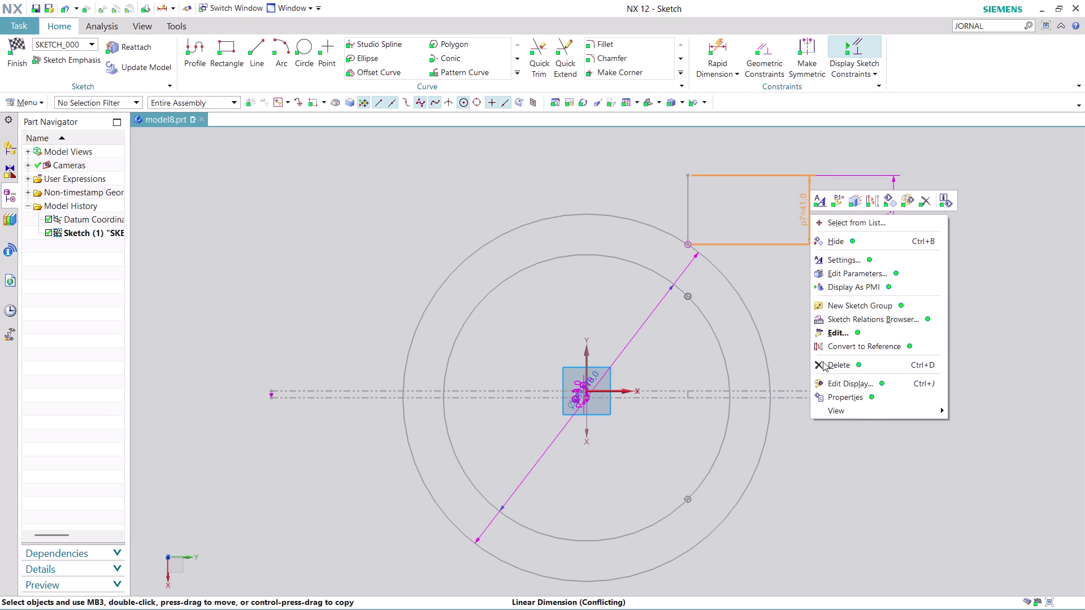
click(823, 362)
click(541, 339)
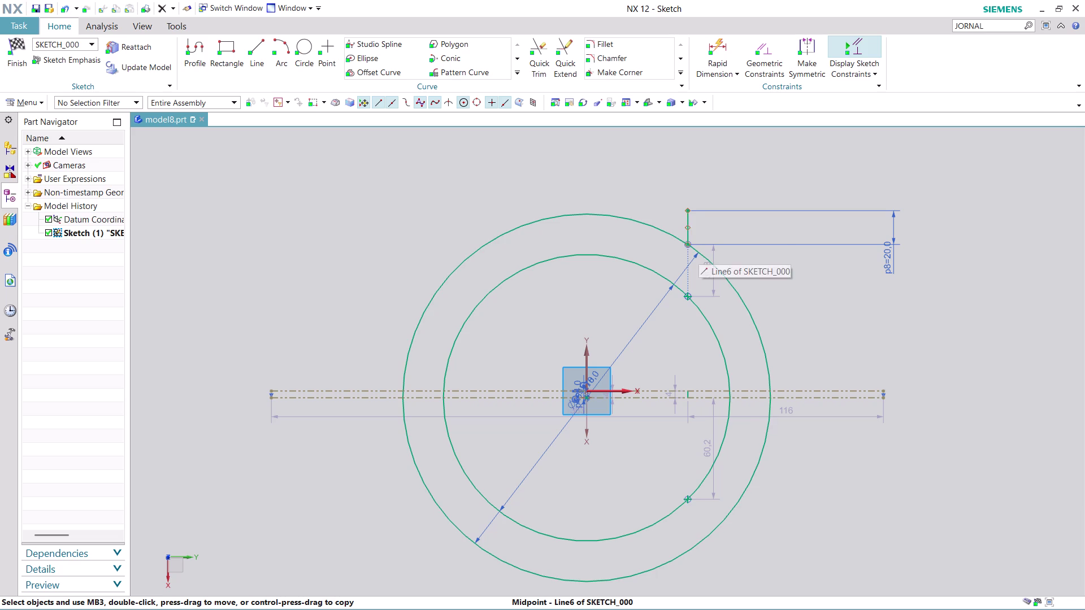
click(722, 46)
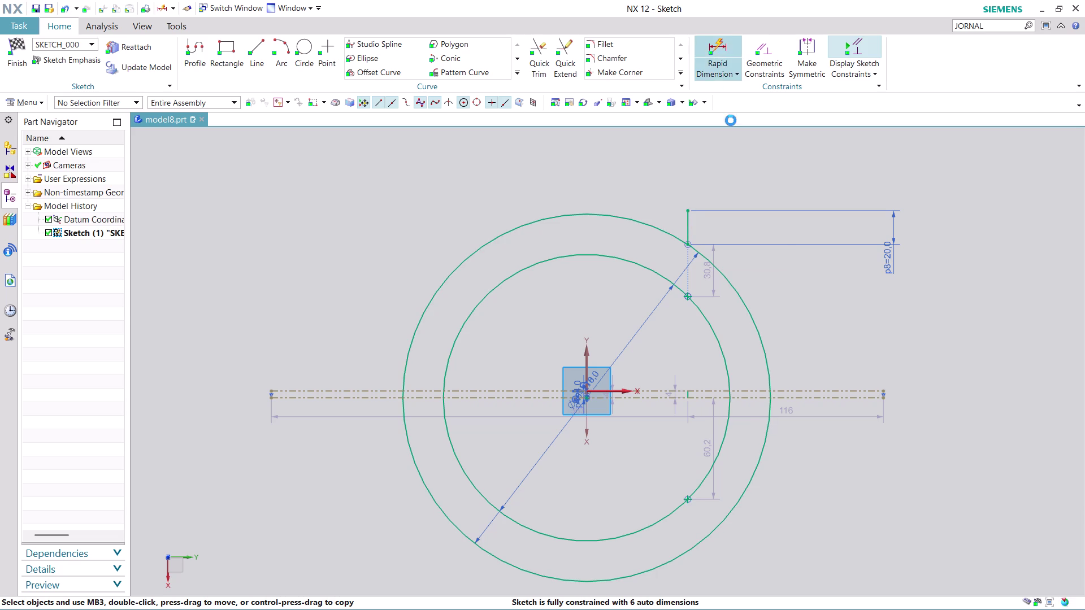
Dimension the notch line's end 85 above the horizontal centreline as p9.
click(689, 227)
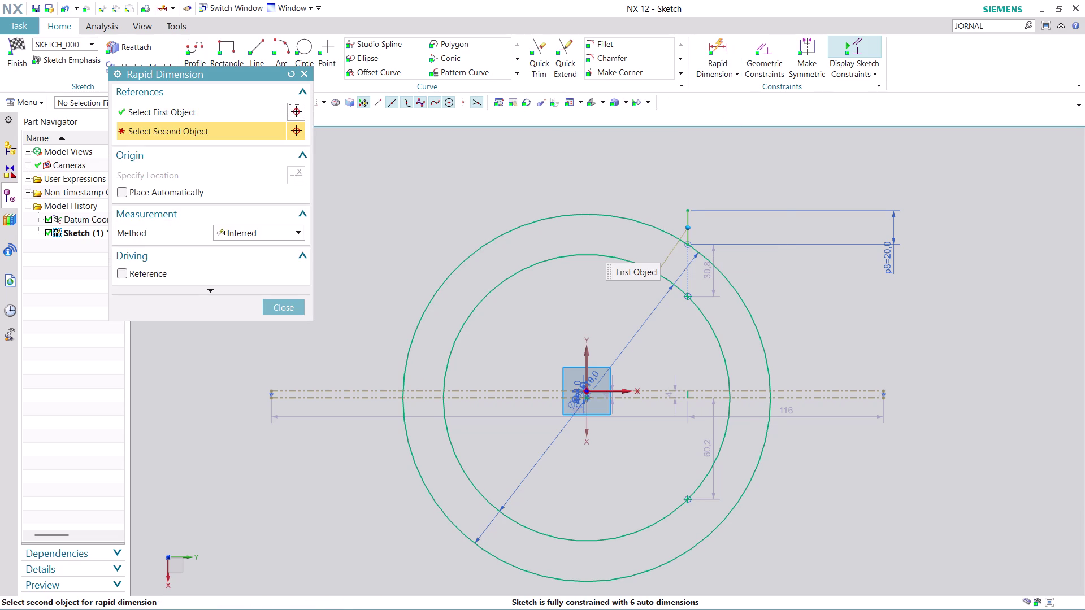
click(681, 392)
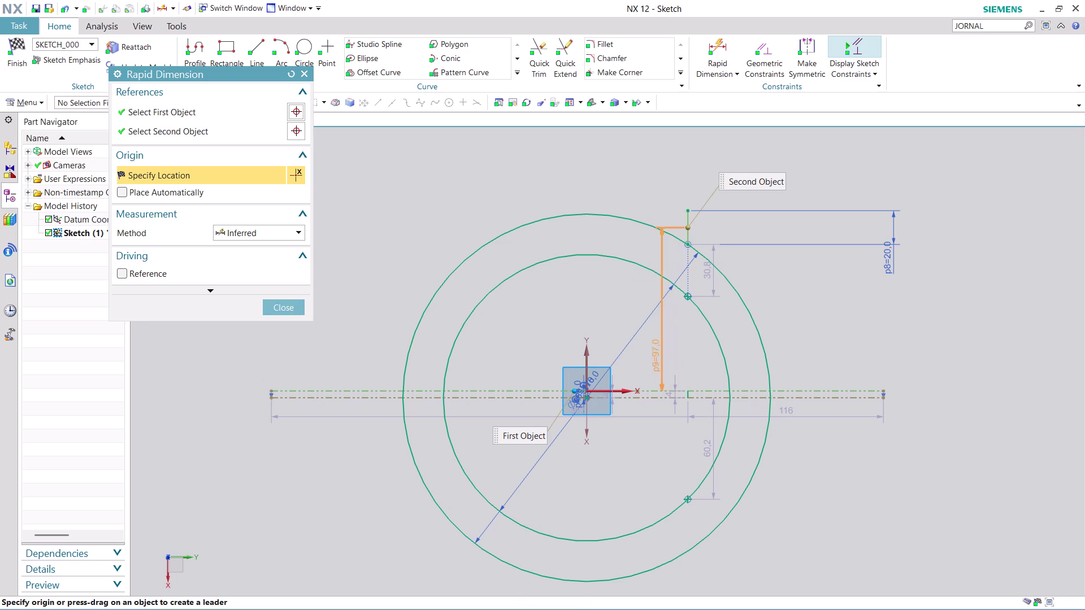
click(978, 344)
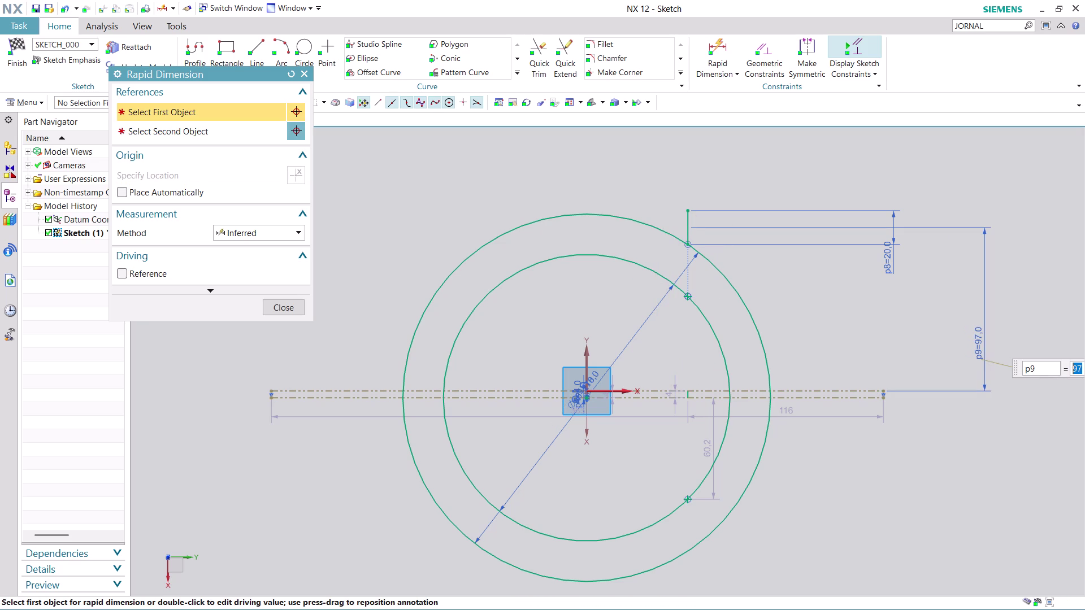
text(85)
key(Return)
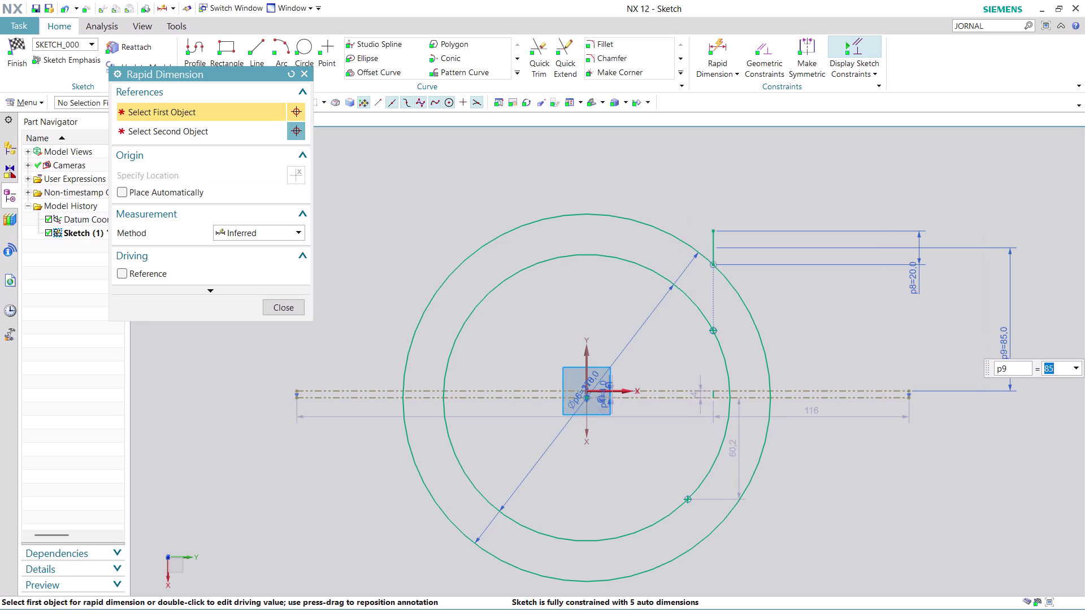
click(293, 313)
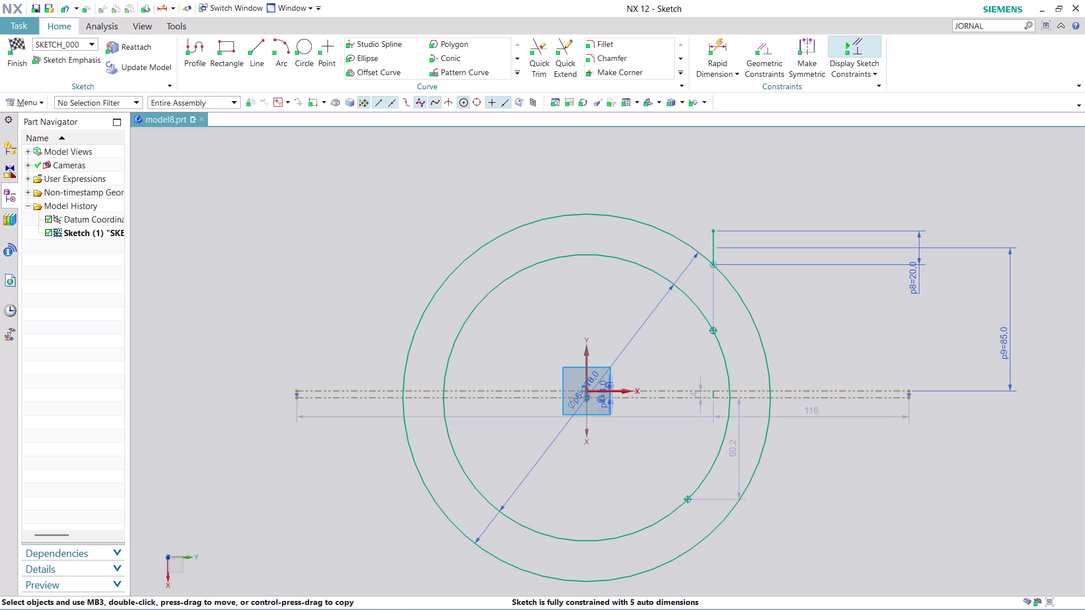
click(258, 45)
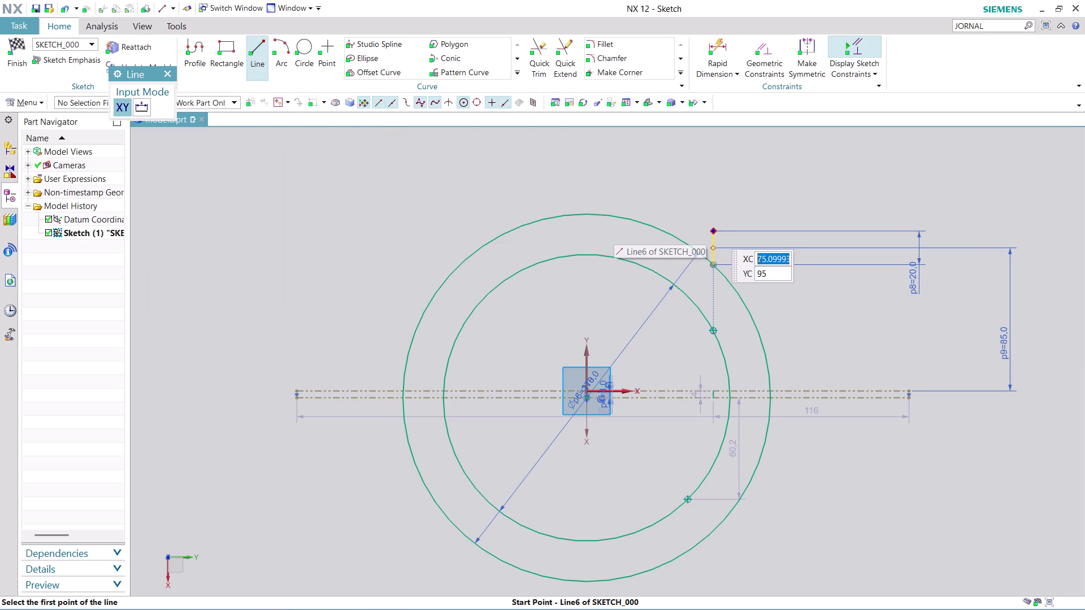
Draw a 202-long horizontal line leftward from the notch line's top end.
click(714, 231)
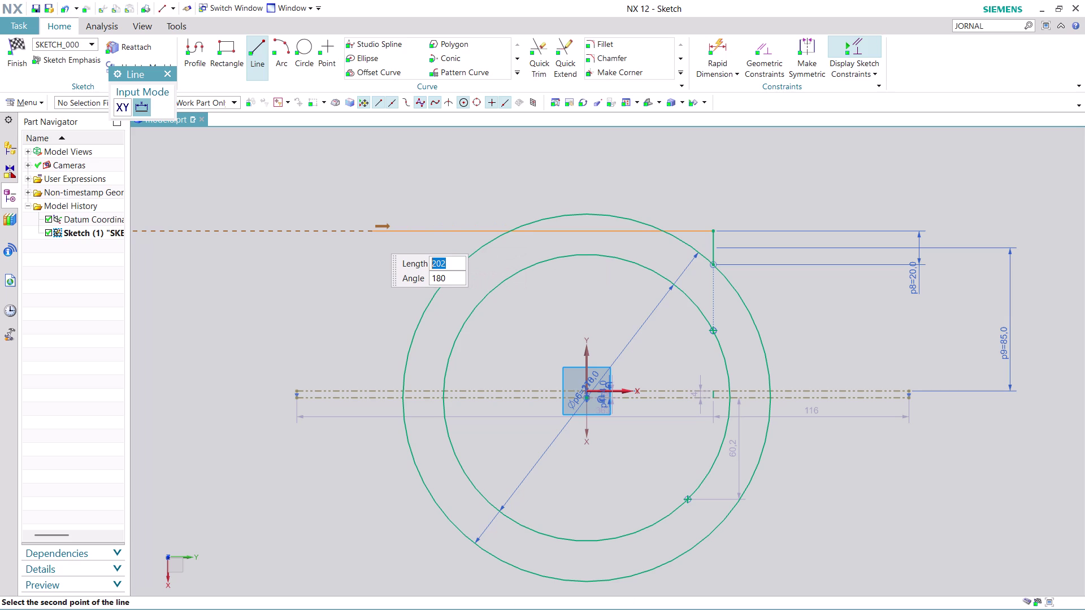
click(372, 235)
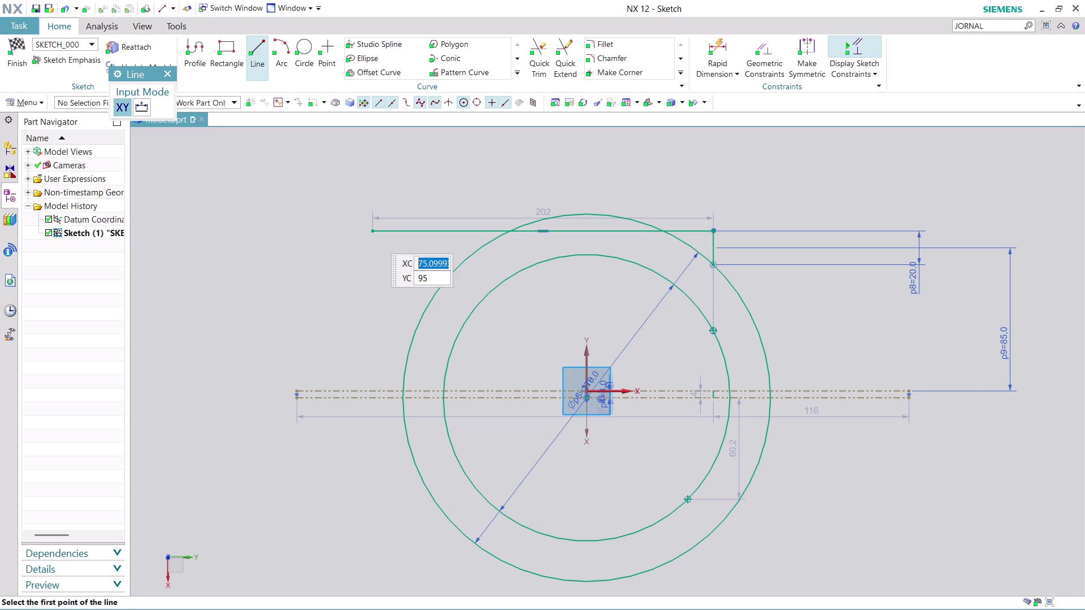
key(Escape)
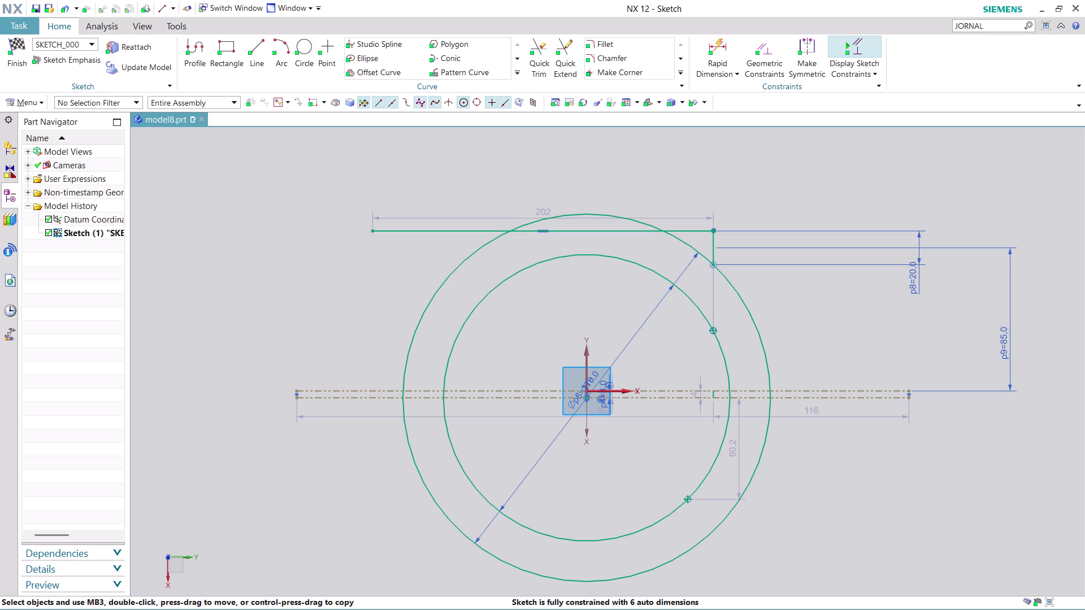
click(537, 61)
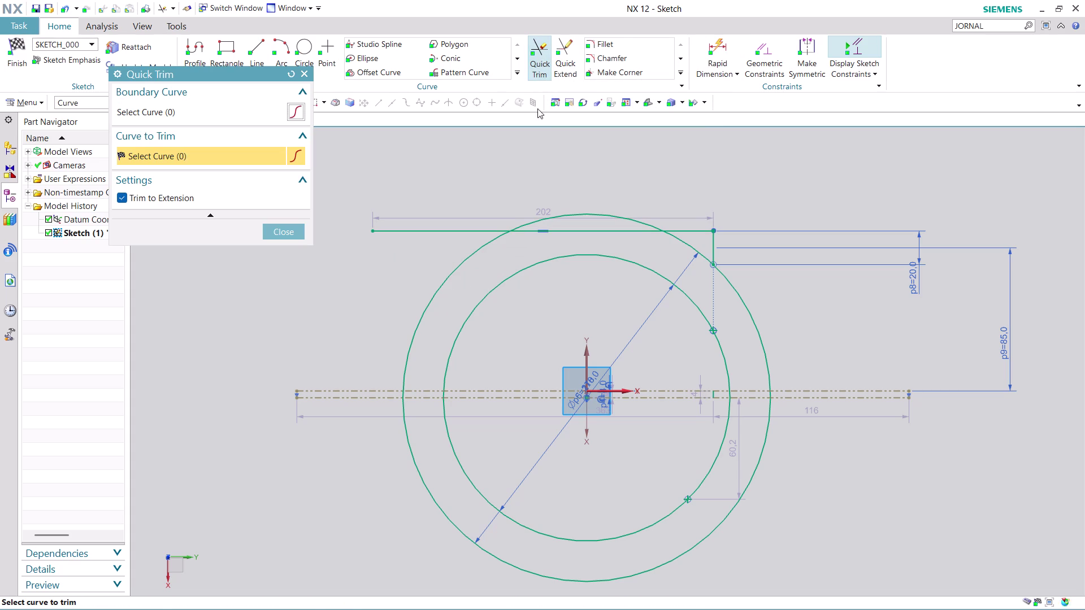
Trim the 202 line's portion beyond the outer circle, leaving a short piece.
click(409, 233)
click(586, 232)
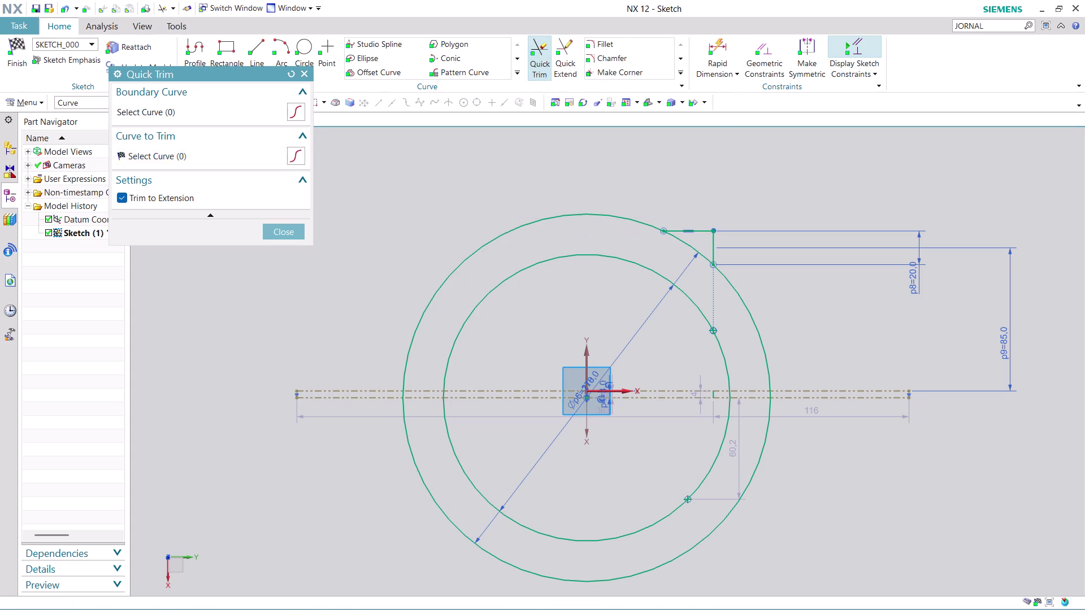
scroll(up, 3)
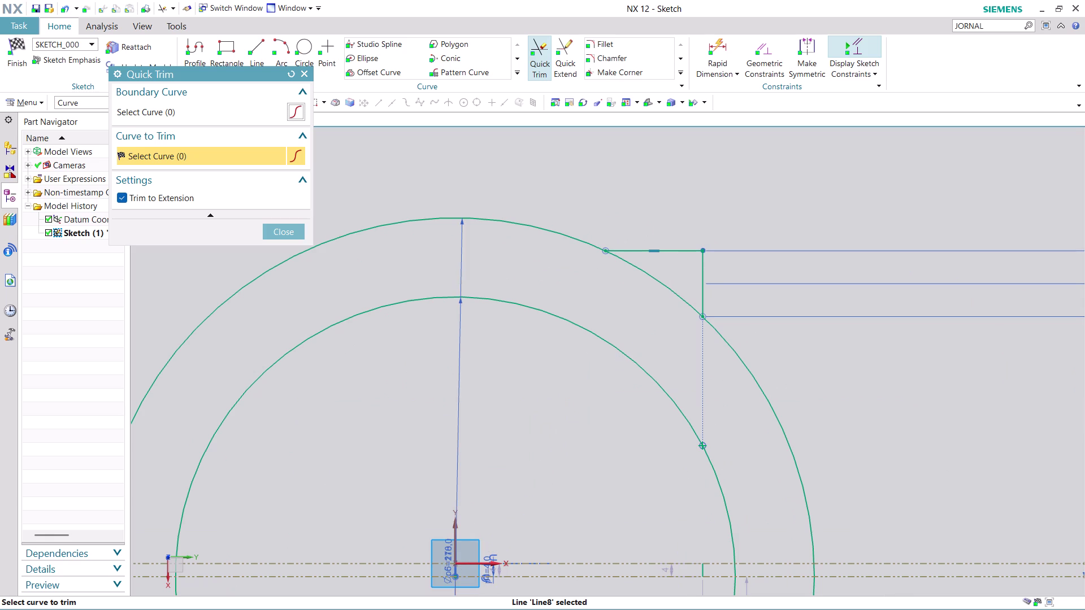
click(292, 232)
scroll(down, 3)
scroll(up, 3)
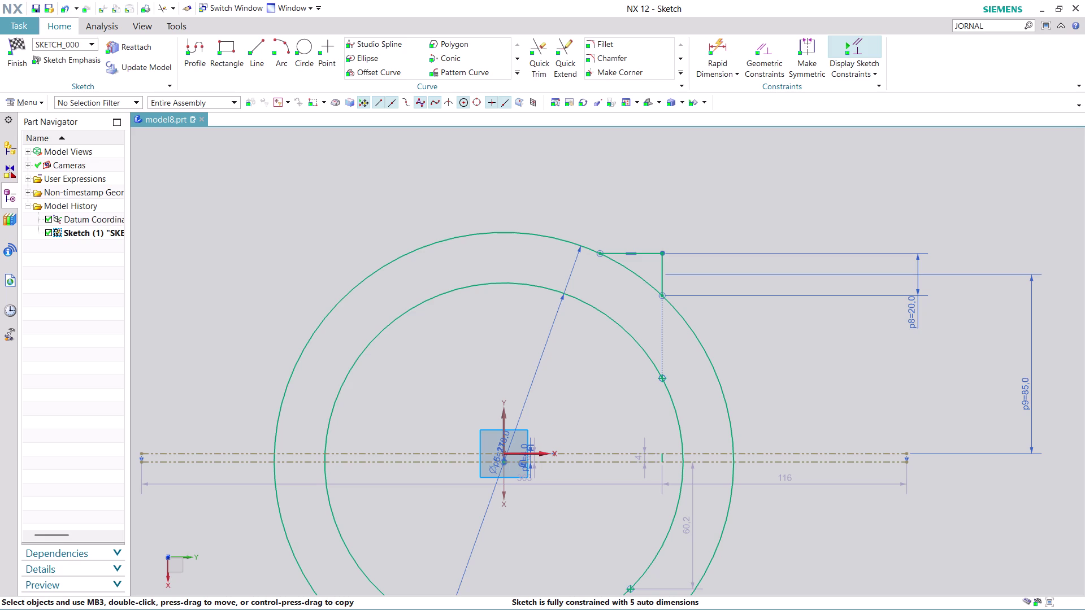
scroll(down, 3)
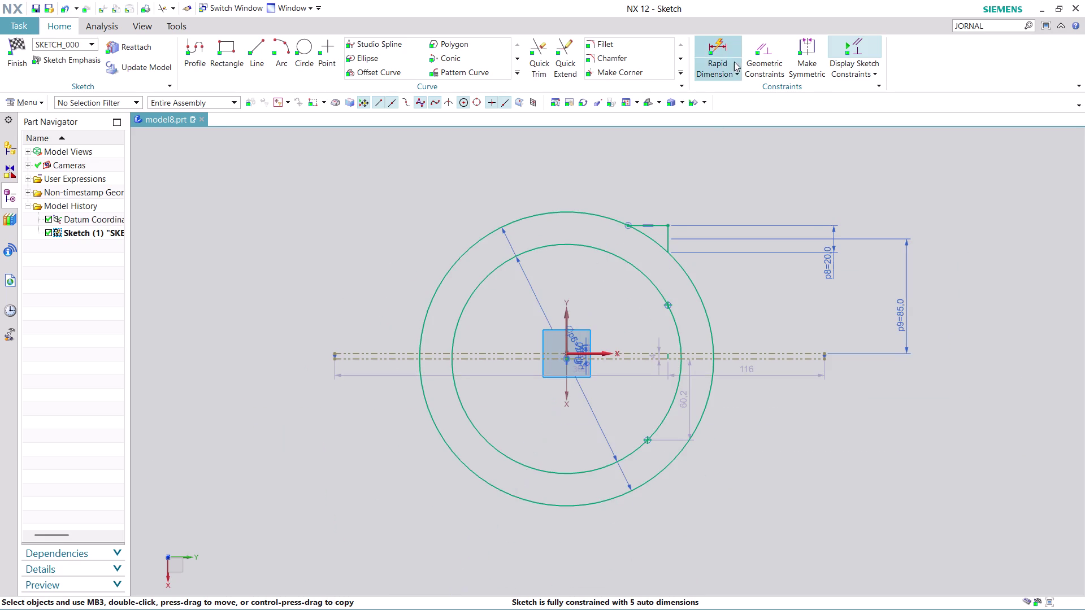
Dimension the short top notch line's length at 29.5 as p10.
click(727, 55)
click(659, 226)
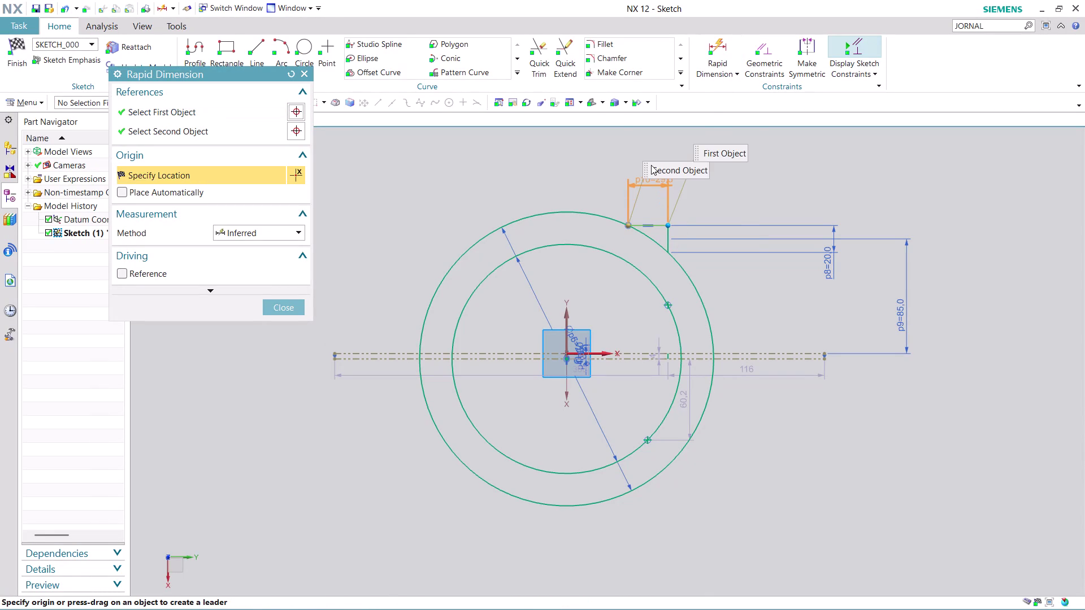
click(651, 165)
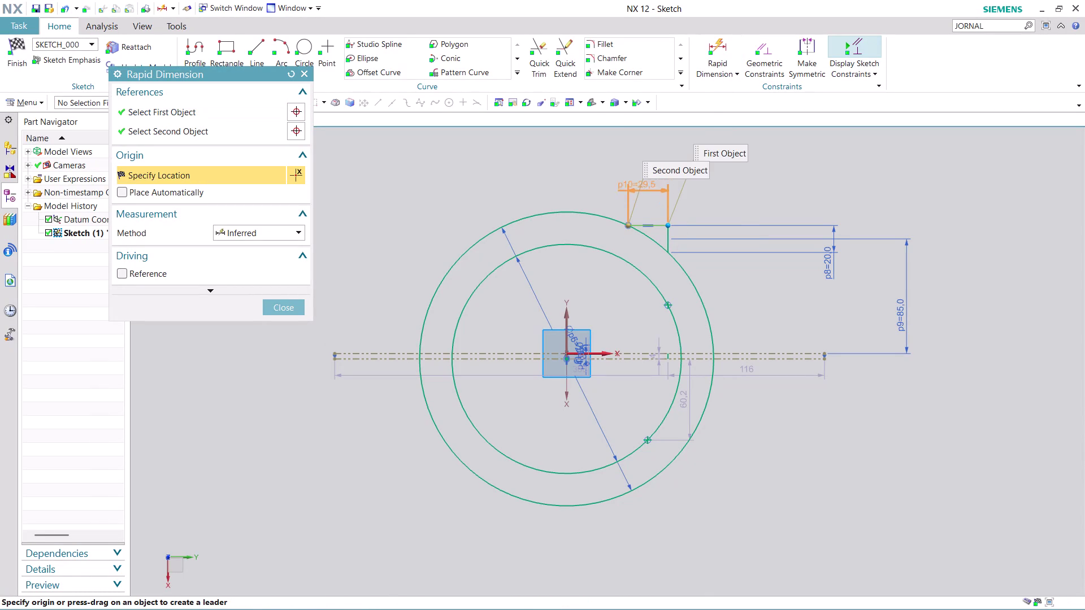
click(628, 189)
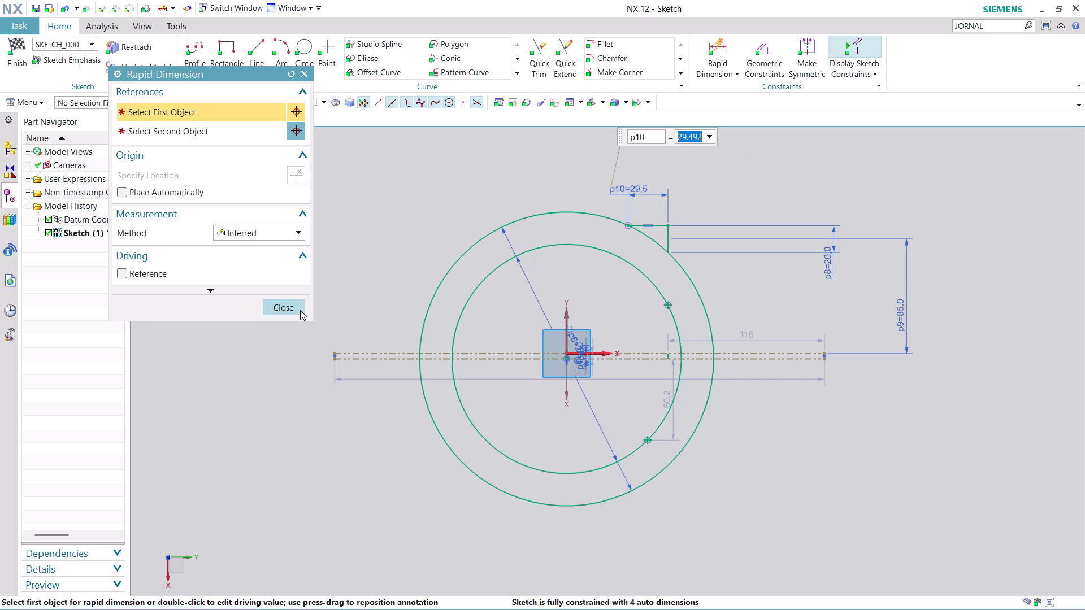
click(289, 304)
click(536, 193)
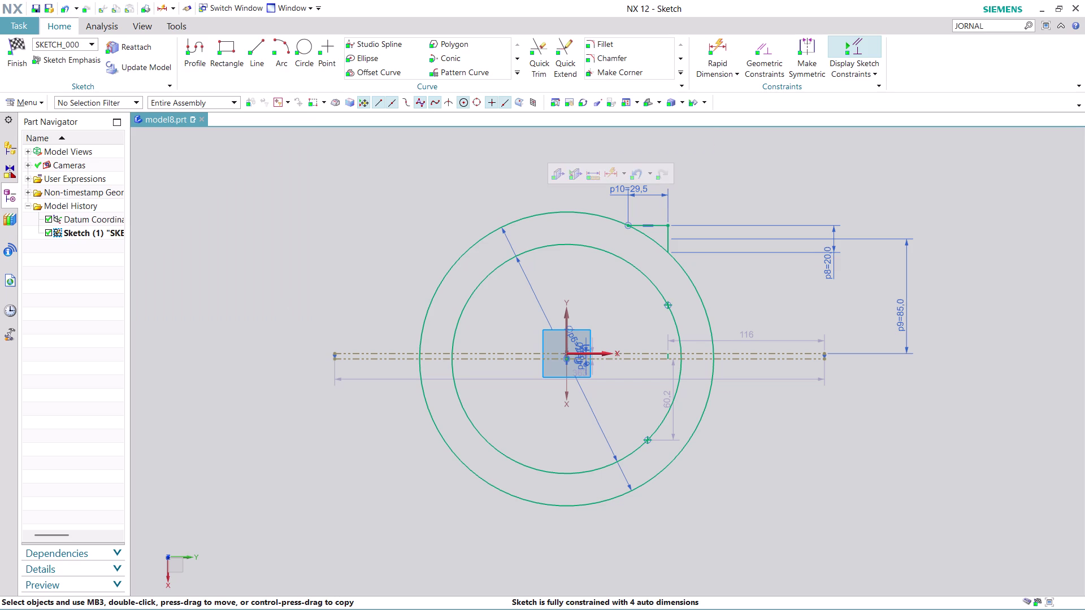
scroll(up, 3)
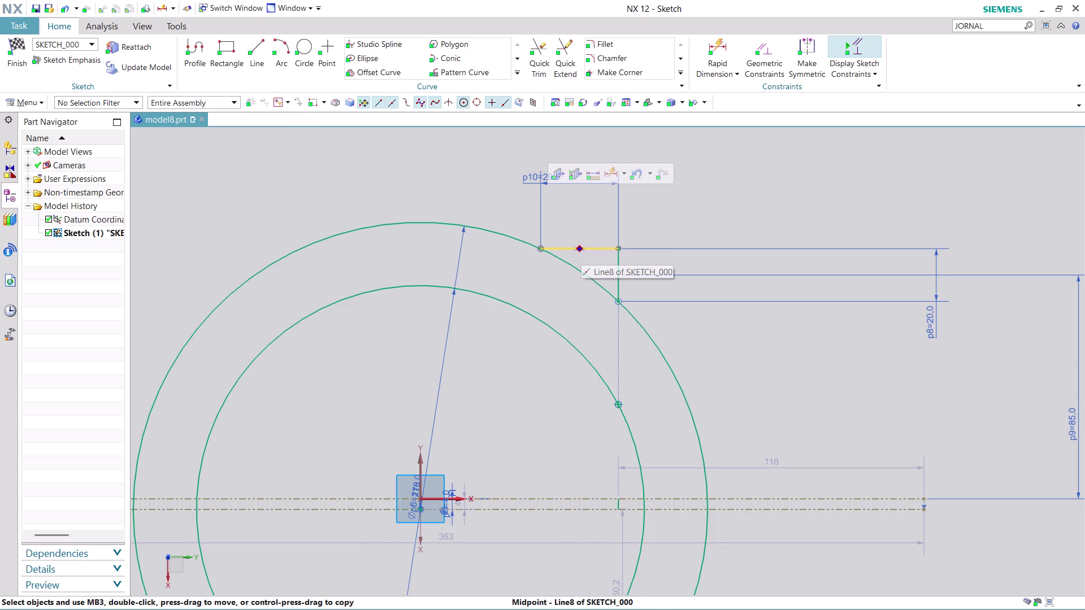
key(Escape)
key(Escape)
key(Escape)
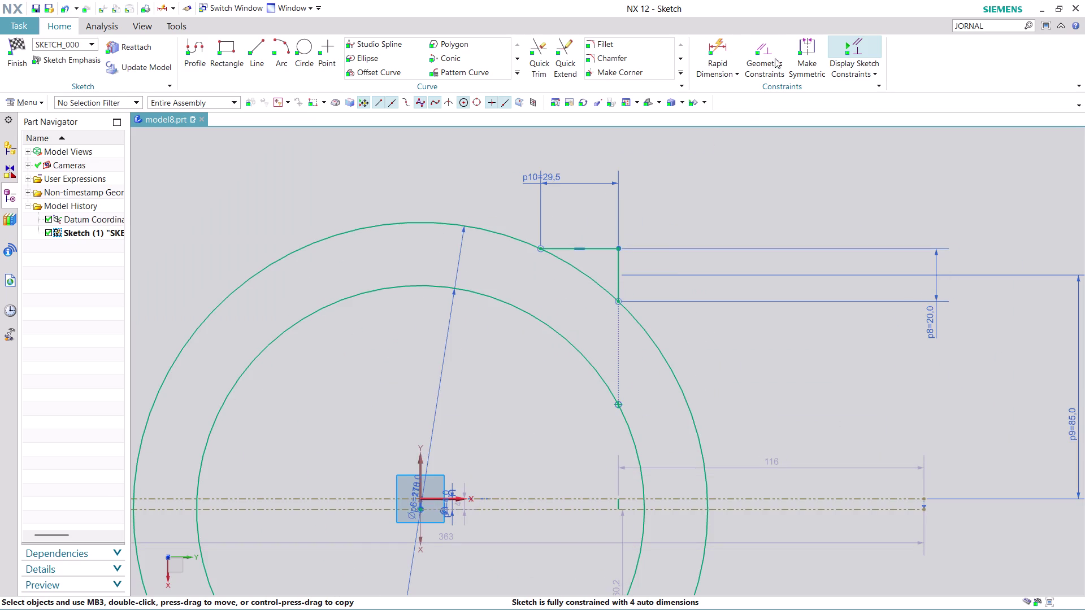
click(775, 59)
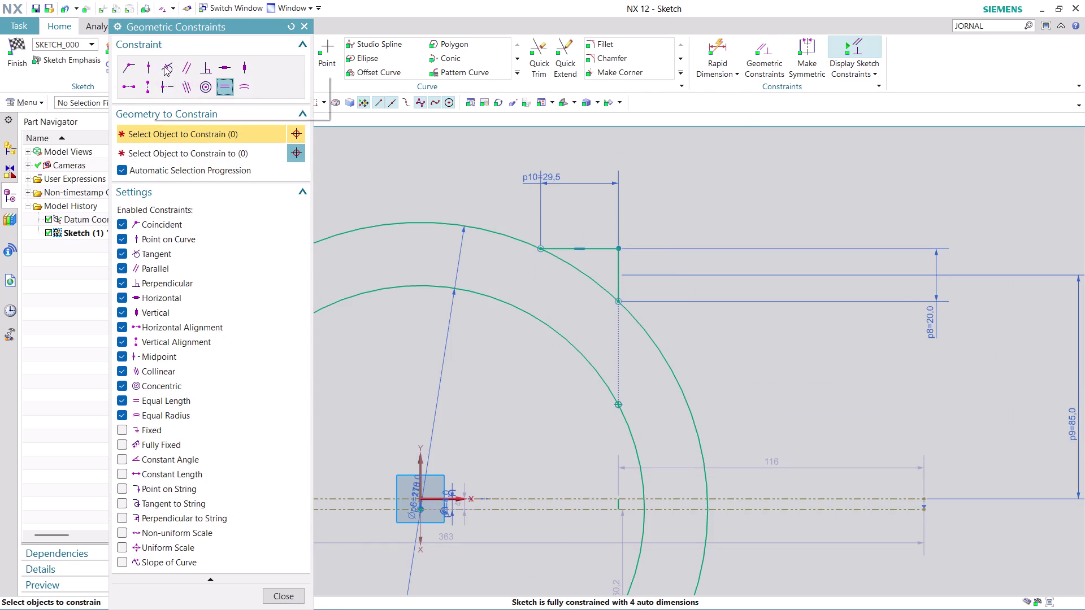
click(164, 66)
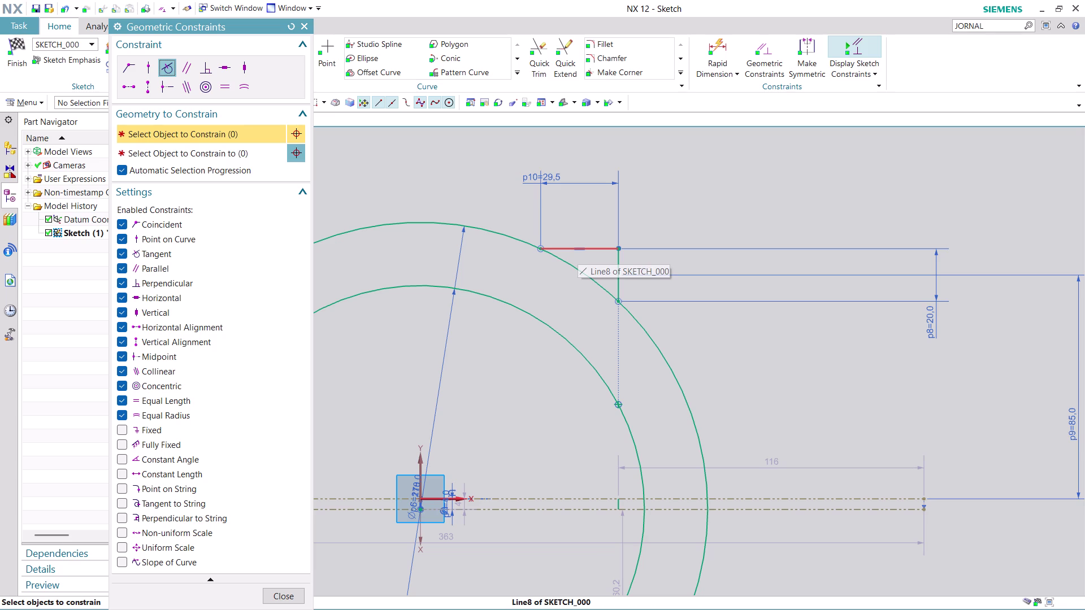
click(578, 250)
click(498, 234)
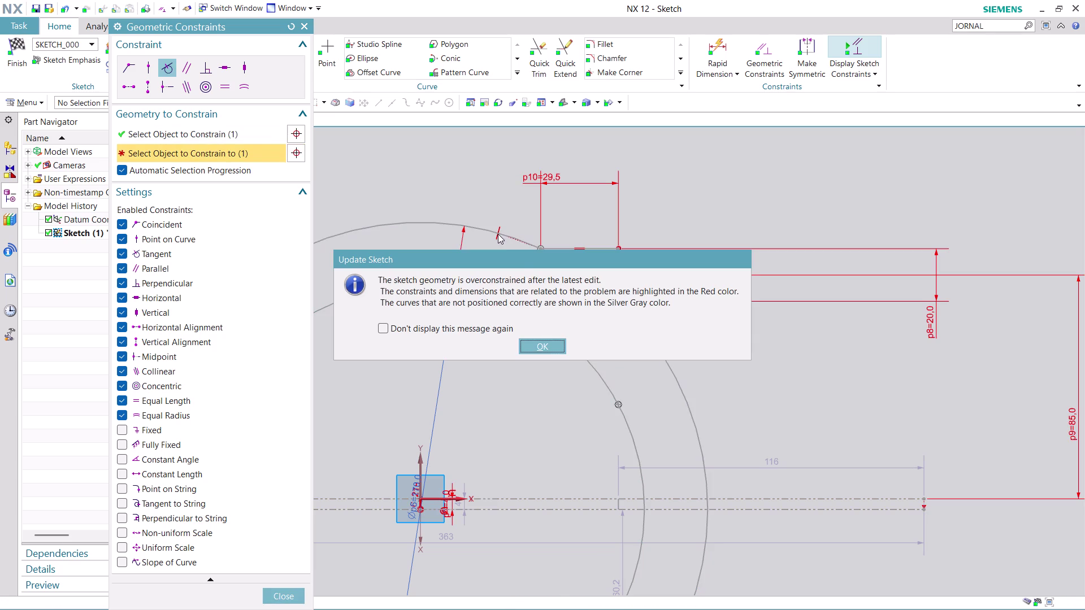
click(548, 345)
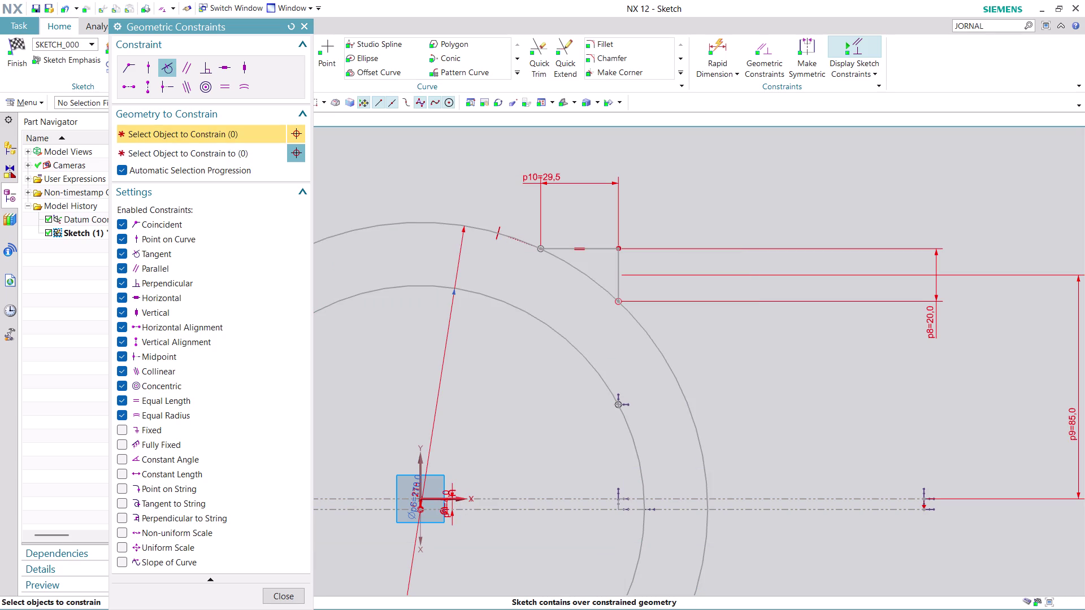
key(ctrl+z)
scroll(down, 3)
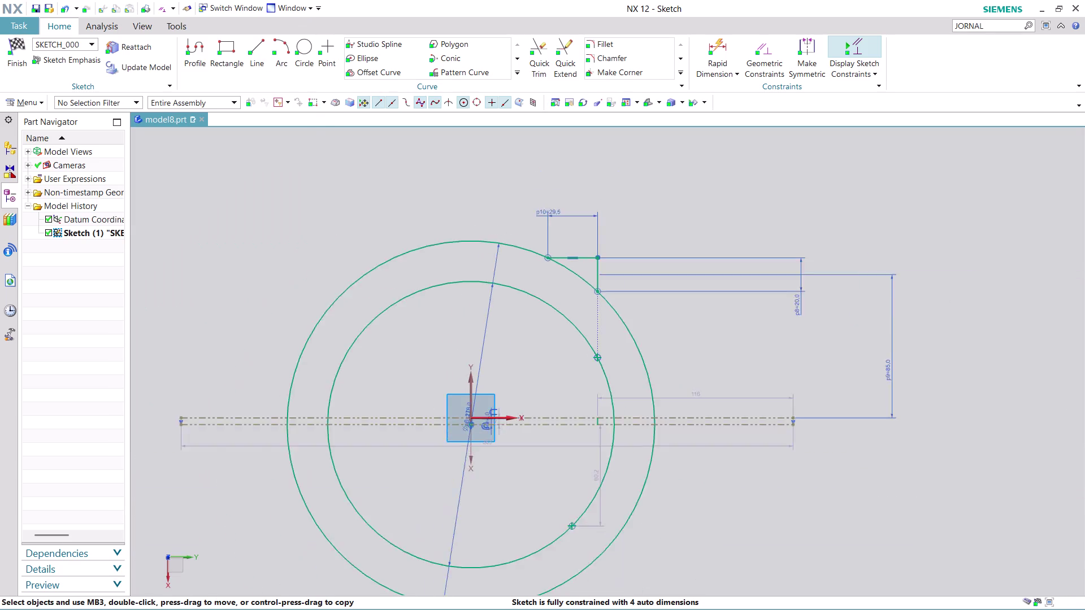
scroll(down, 3)
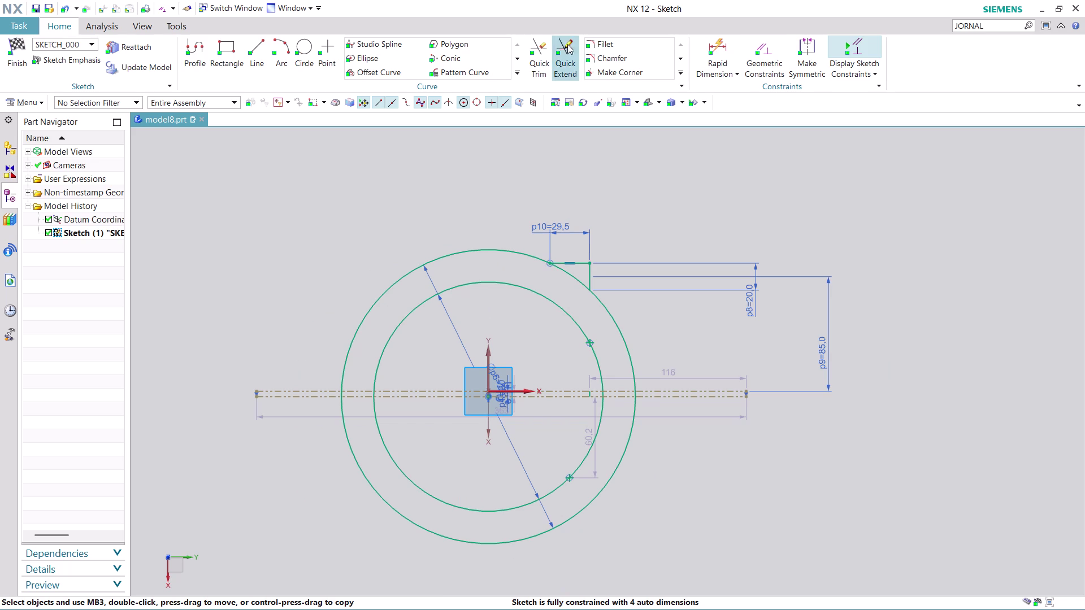
Trim away the outer circle's stretch between the notch lines.
click(535, 41)
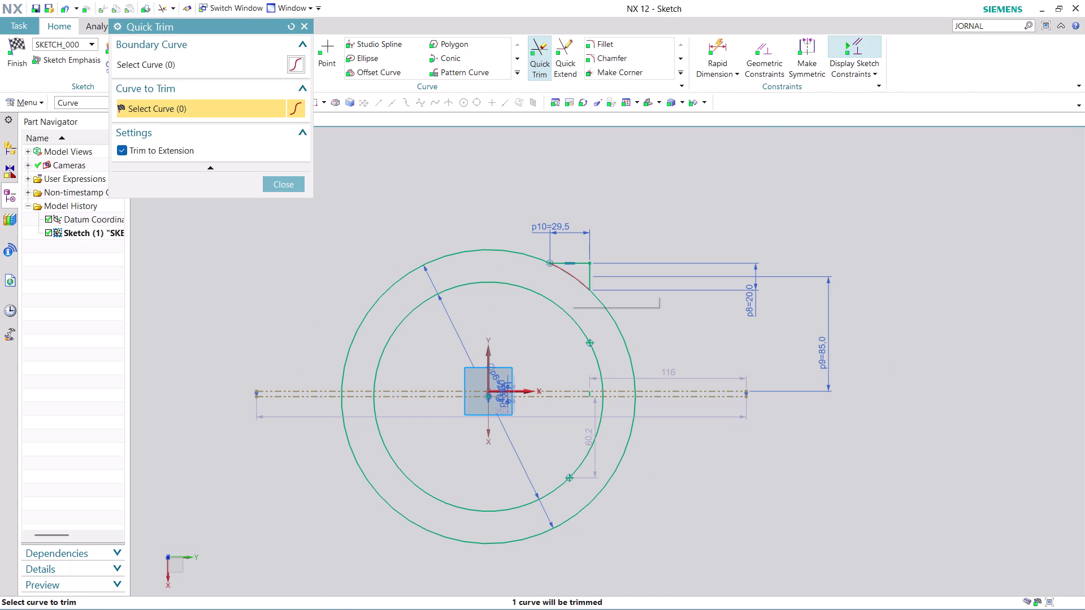
click(569, 279)
scroll(up, 3)
scroll(up, 3)
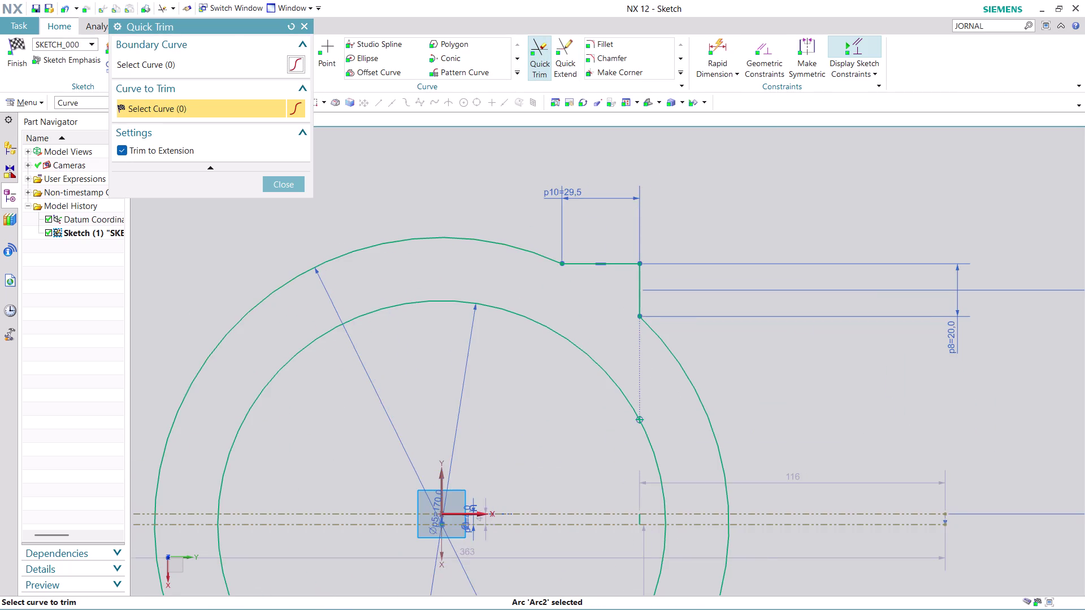
click(281, 182)
Zoom in and out to check the trimmed outer arc at the notch.
scroll(down, 3)
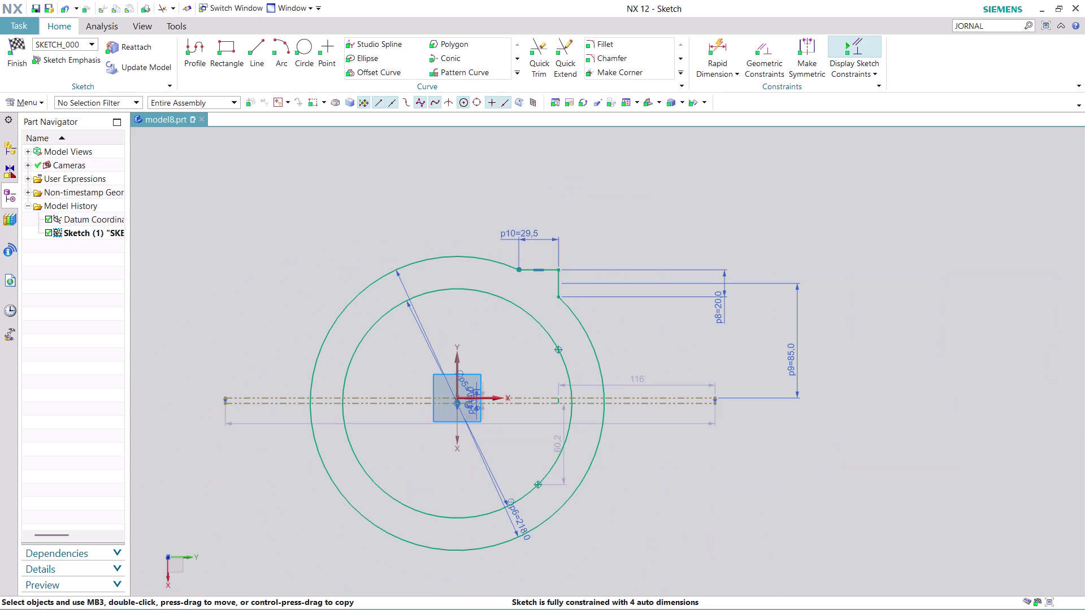
click(566, 210)
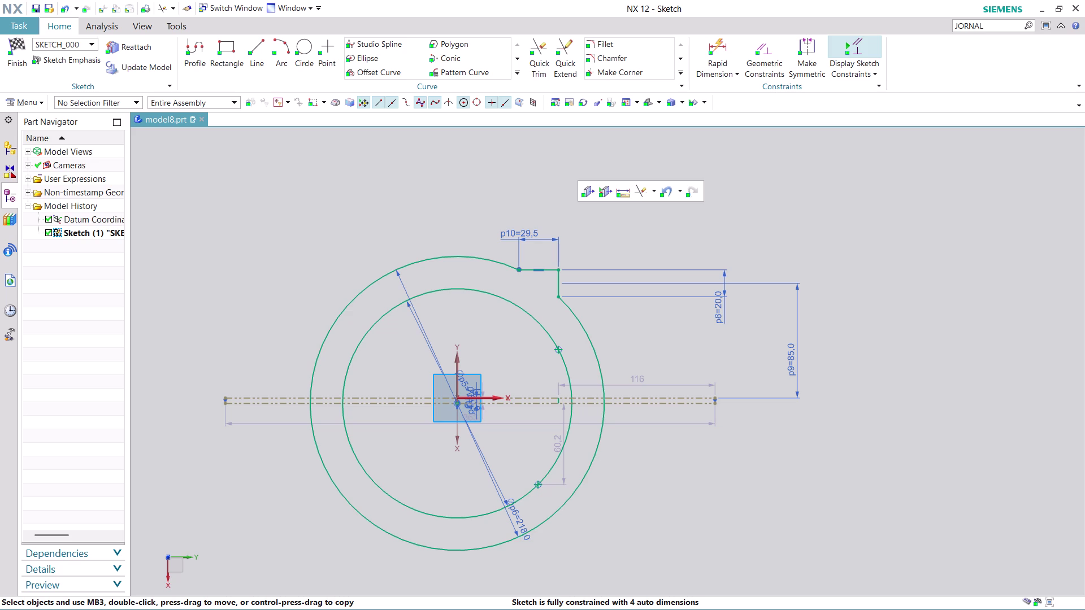
scroll(down, 3)
scroll(up, 3)
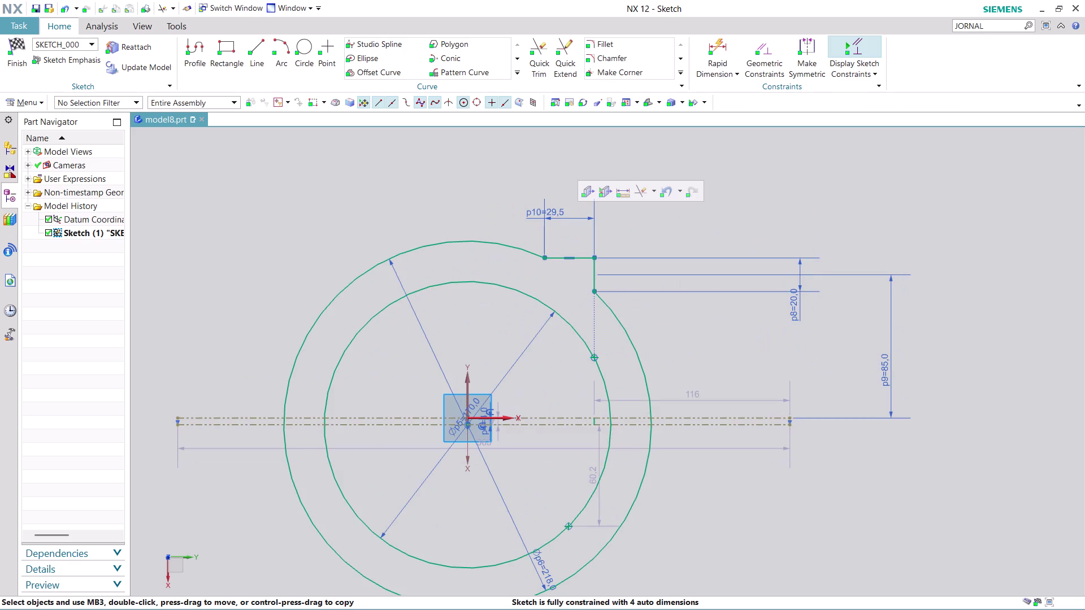
scroll(up, 3)
click(669, 241)
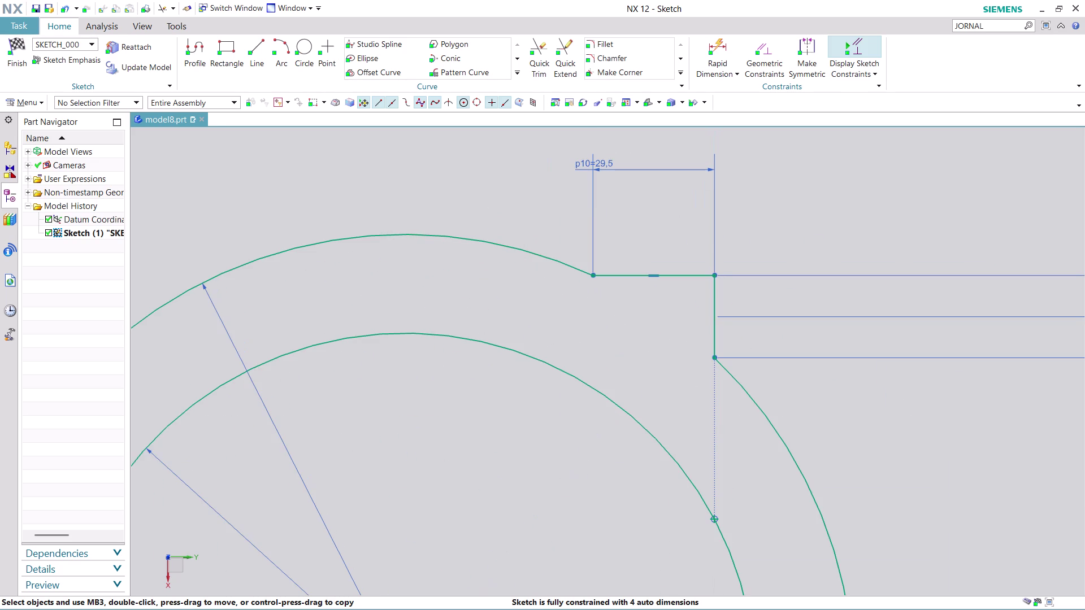
scroll(down, 3)
scroll(down, 3)
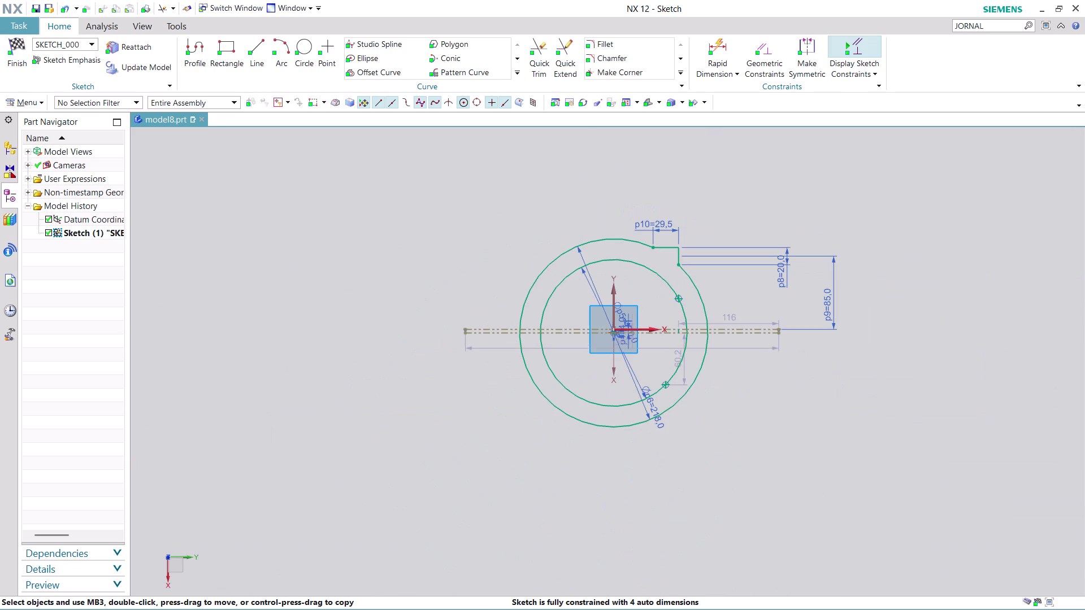
scroll(down, 3)
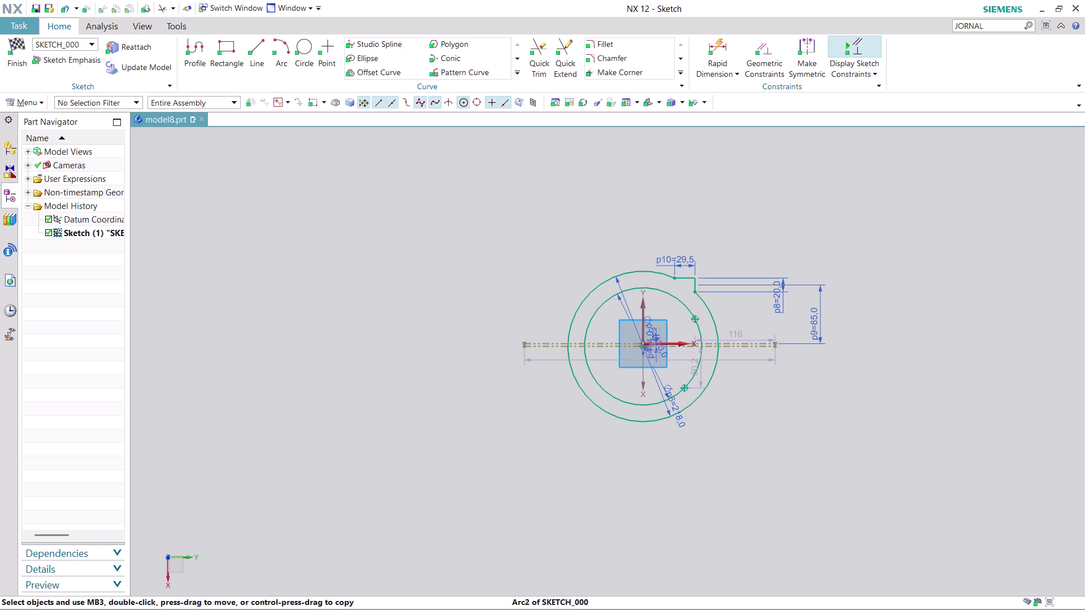
scroll(up, 3)
scroll(up, 3)
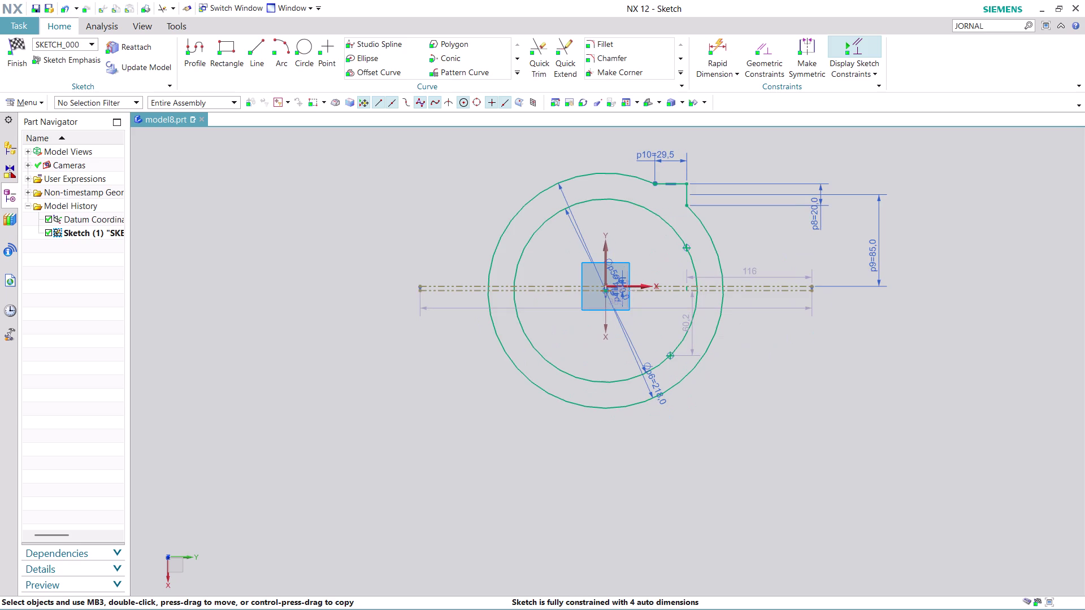
Draw a 190-long vertical line left of the circles, crossing the centre line.
click(257, 41)
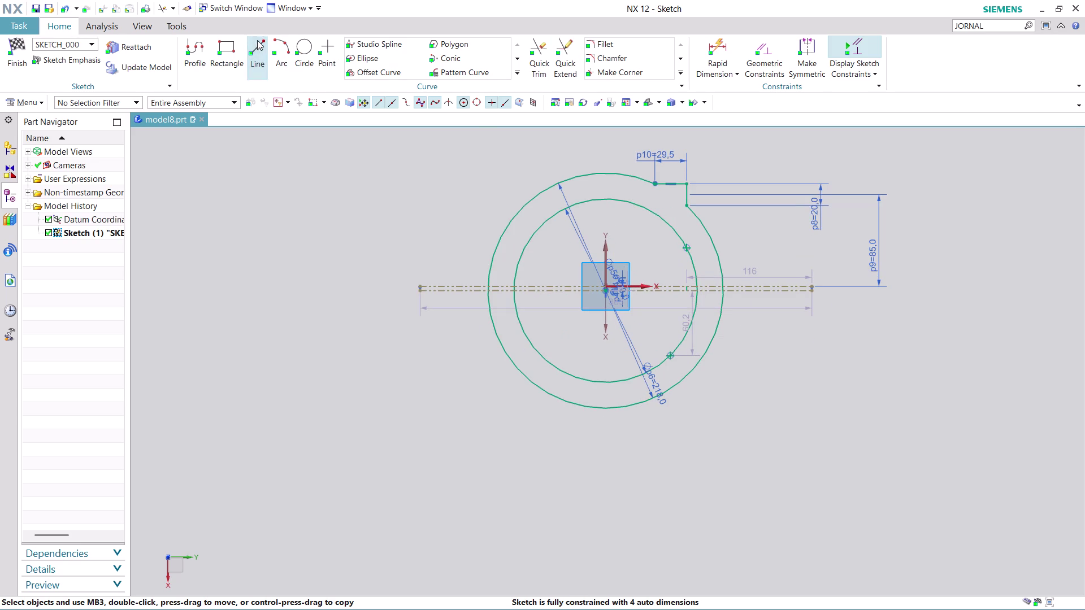
click(442, 165)
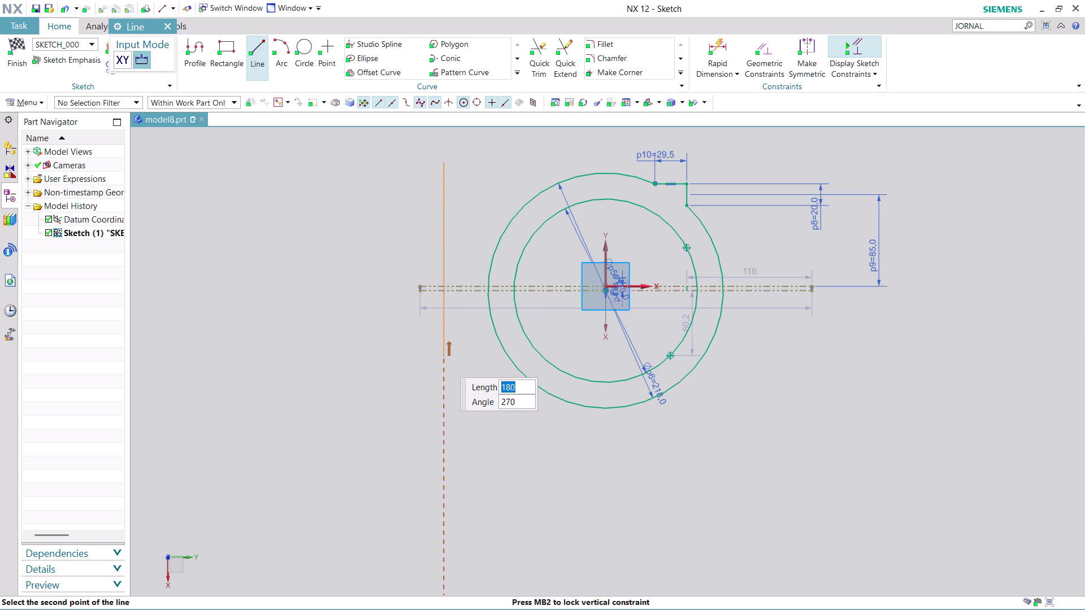
click(442, 368)
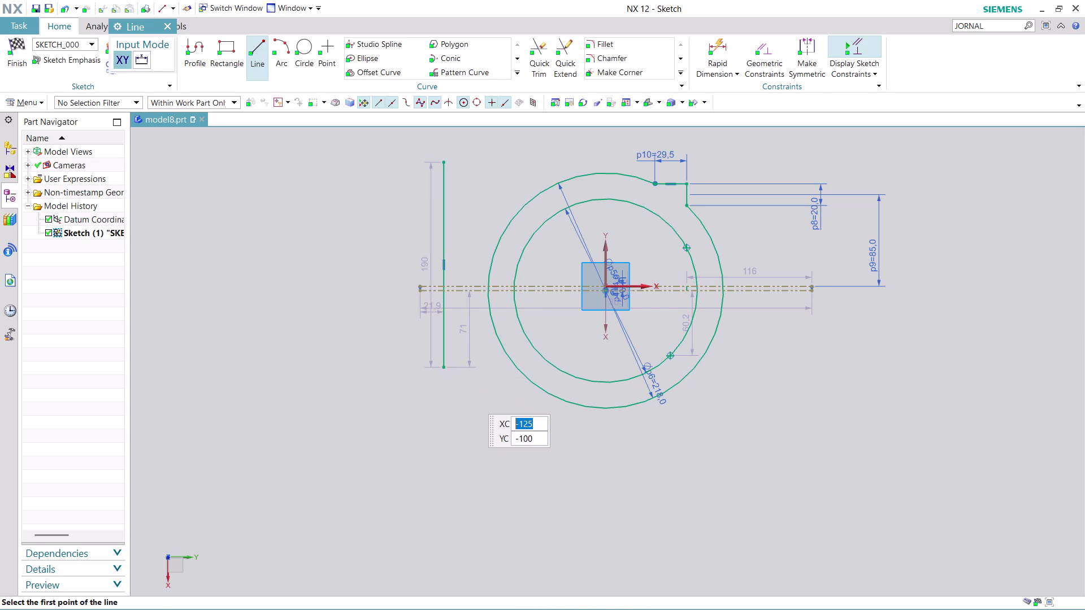
key(Escape)
scroll(down, 3)
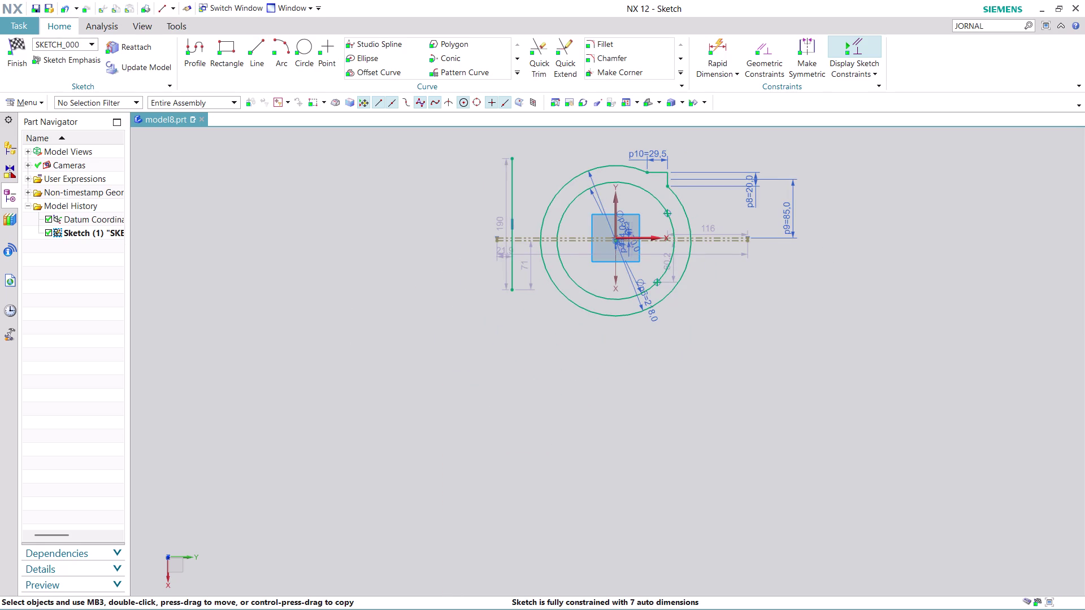
scroll(up, 3)
middle_drag(826, 188, 719, 287)
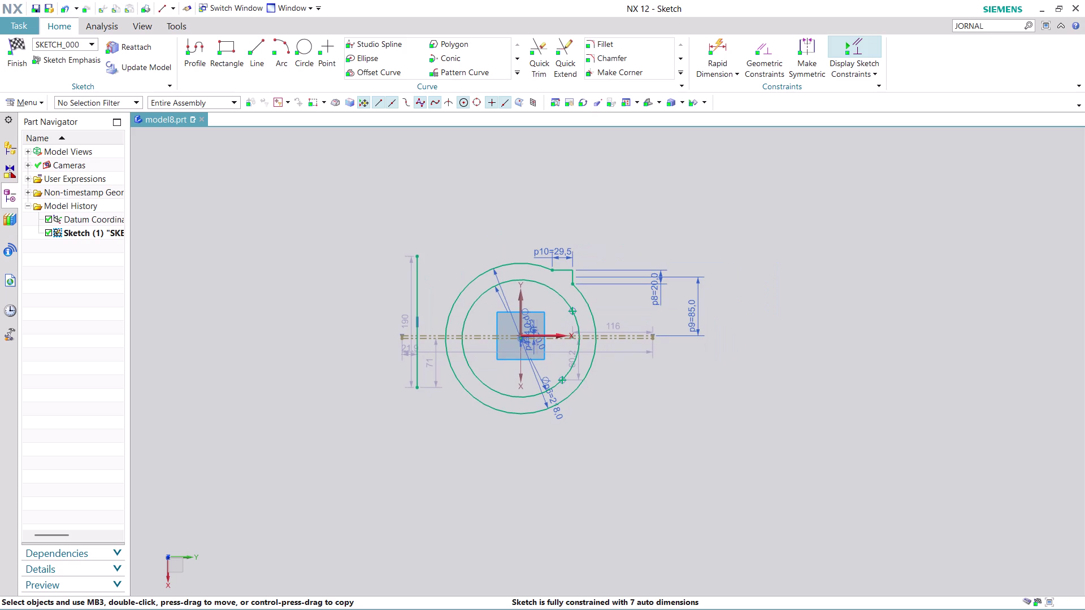
scroll(up, 3)
scroll(up, 3)
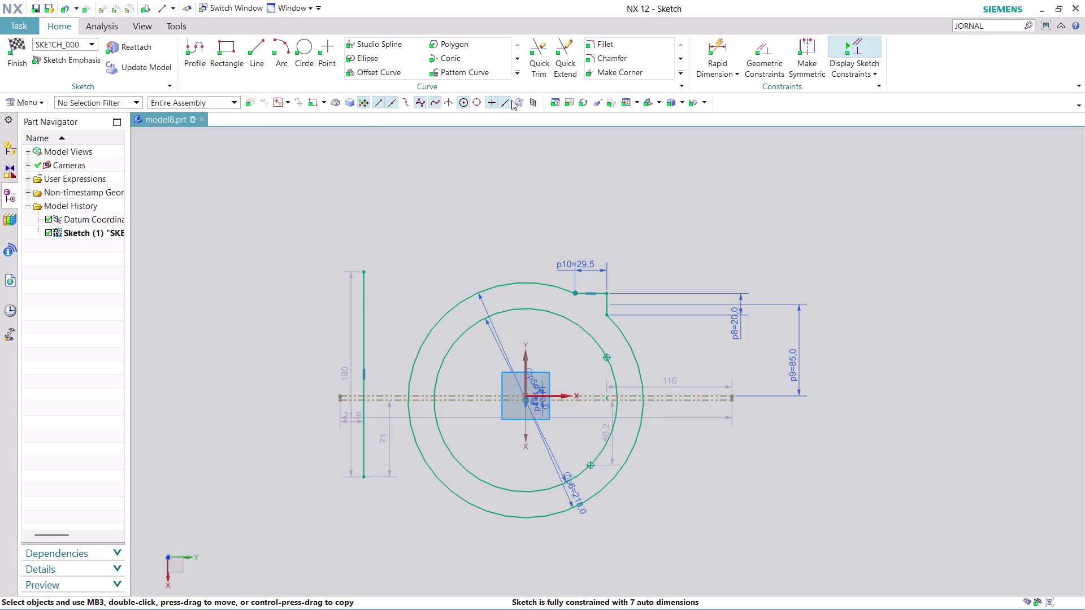
Dimension the left vertical line 125 horizontally from the sketch origin as p11.
click(714, 47)
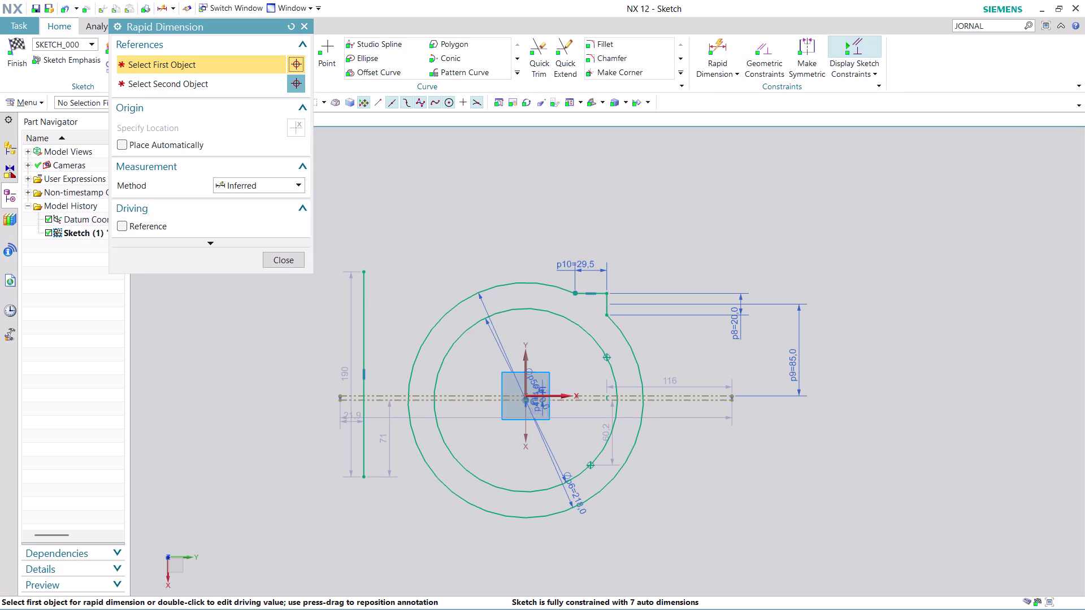
click(365, 326)
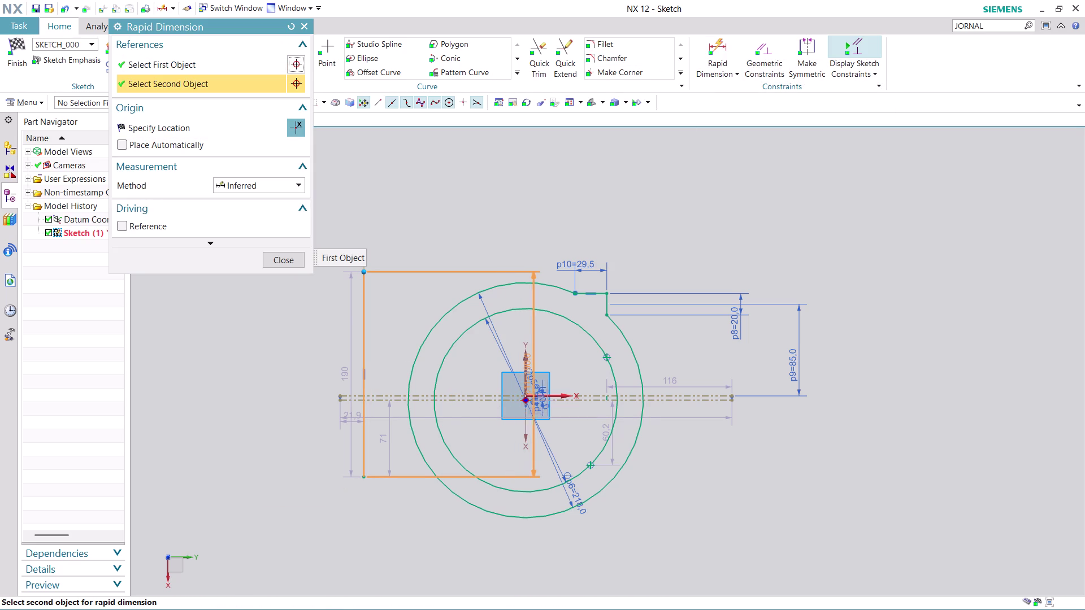
scroll(up, 3)
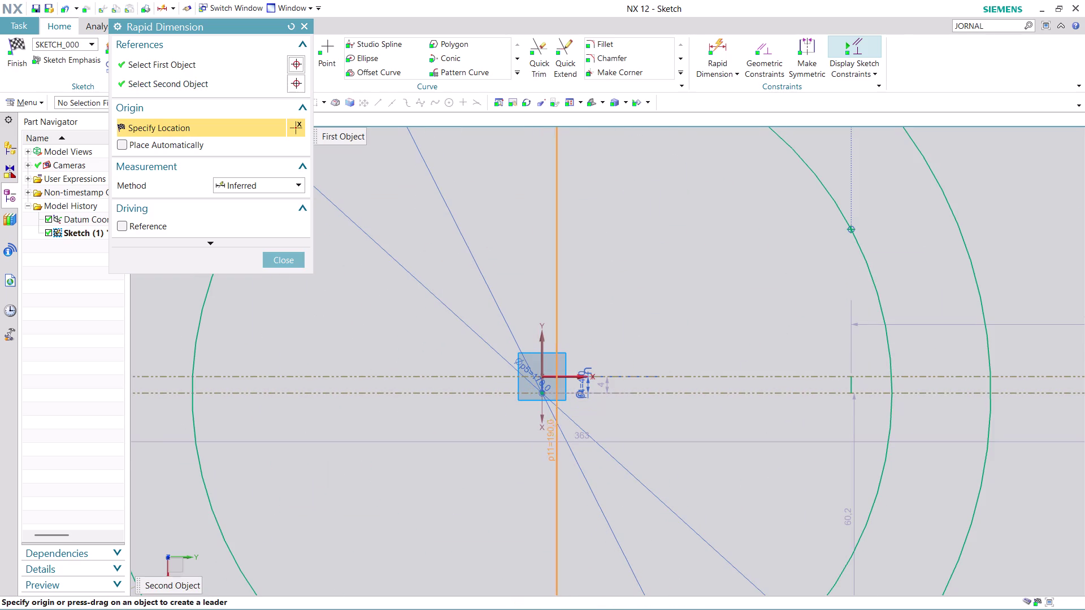
click(543, 393)
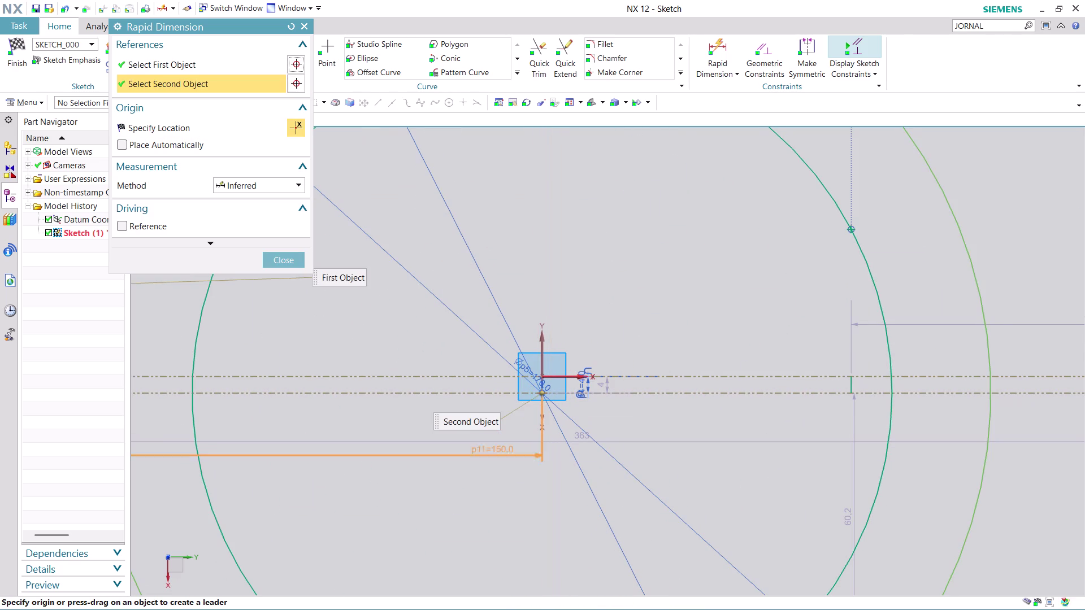
scroll(down, 3)
scroll(down, 3)
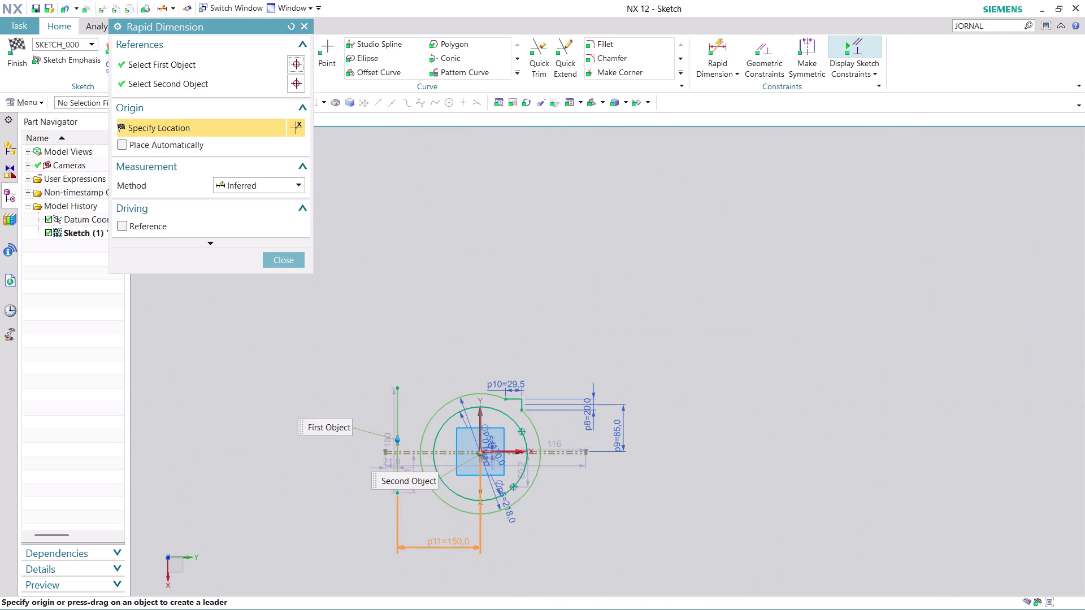
click(453, 554)
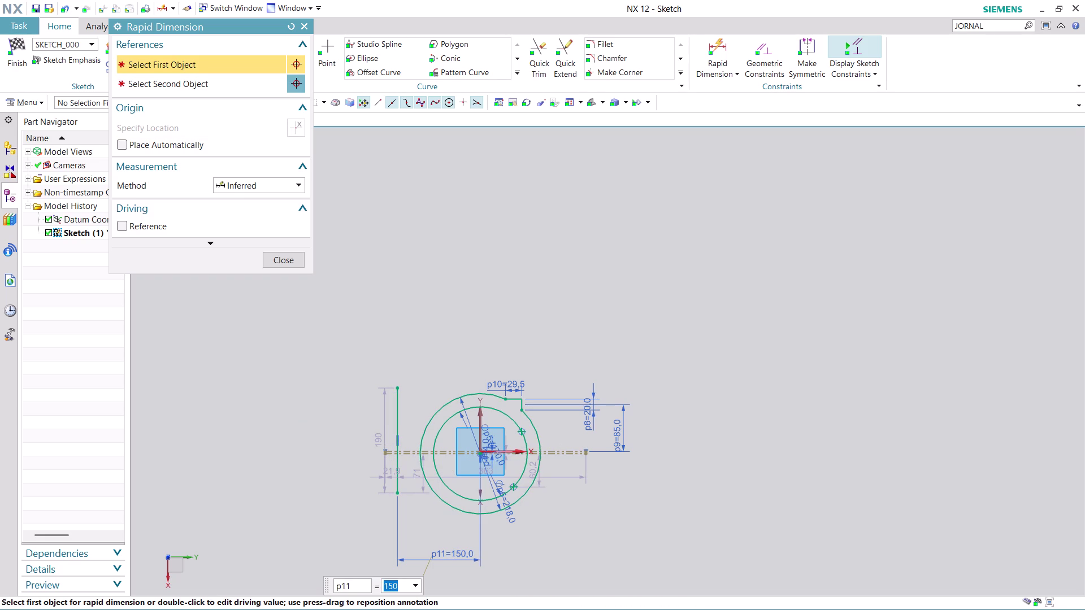
text(125)
key(Return)
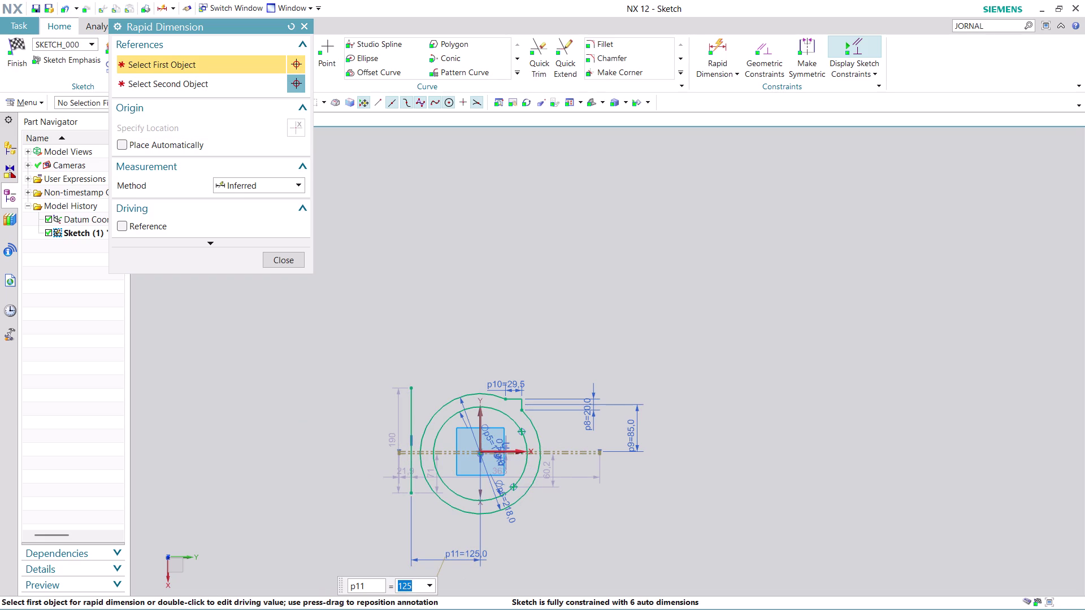
click(288, 260)
Zoom to review the sketch with the new 125 dimension.
scroll(down, 3)
scroll(up, 3)
scroll(up, 3)
scroll(up, 3)
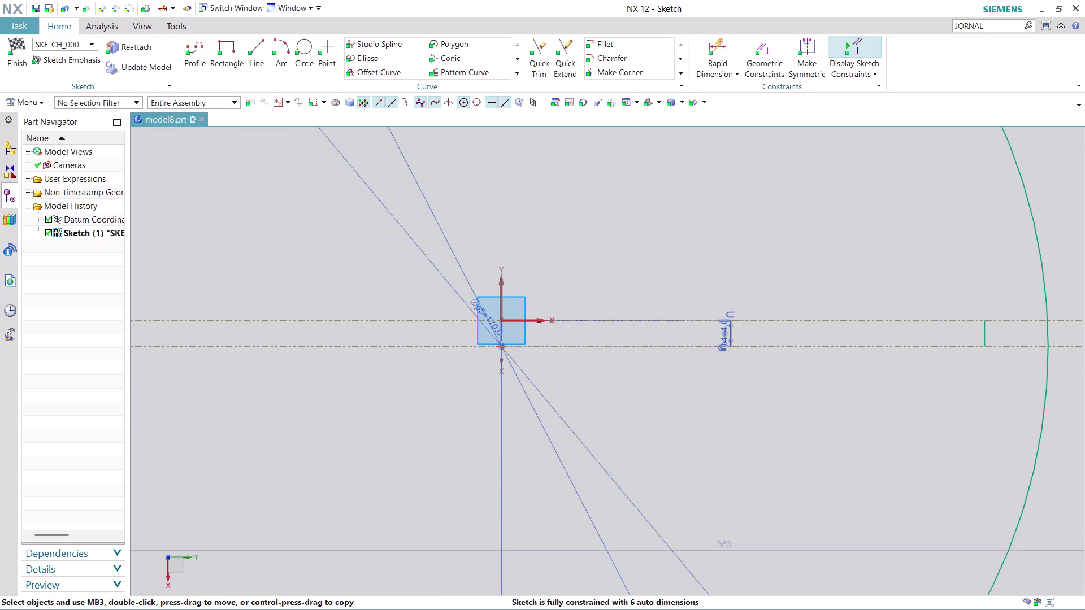
scroll(down, 3)
scroll(down, 3)
scroll(up, 3)
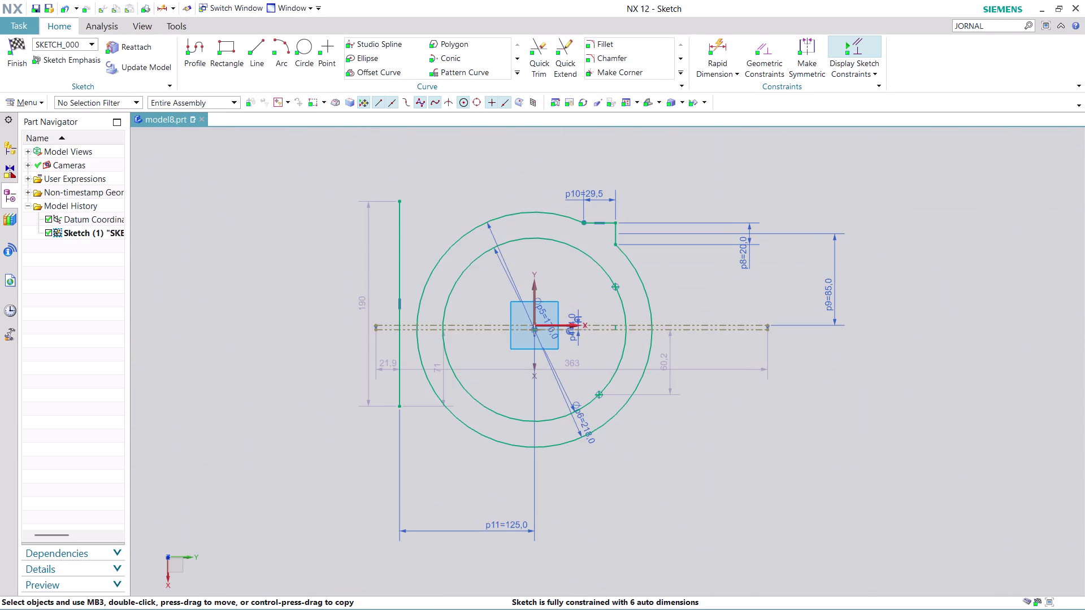
scroll(up, 3)
scroll(down, 3)
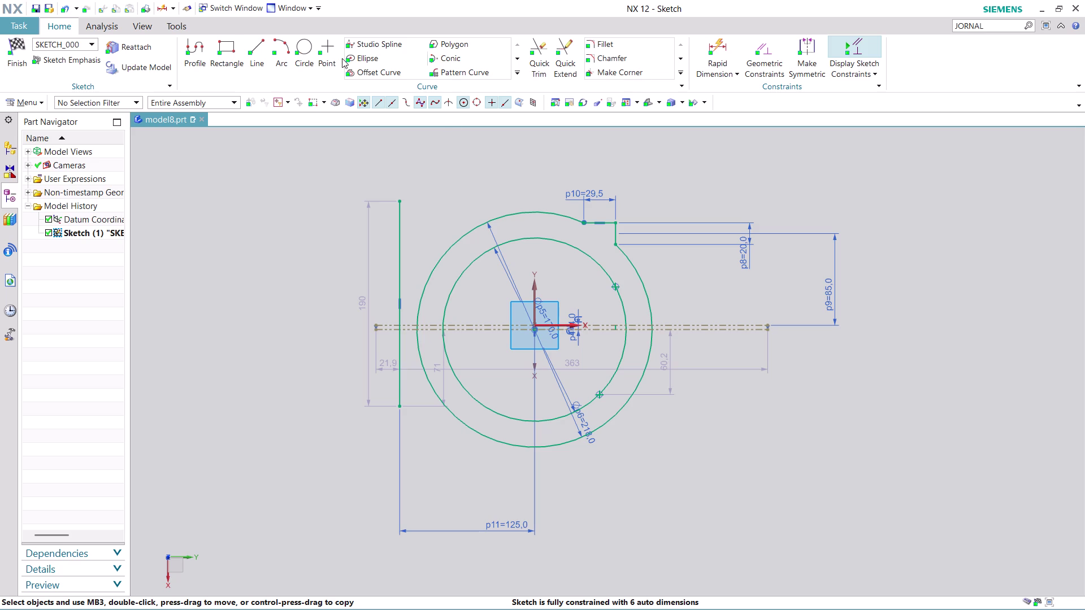
Draw a 355-long horizontal line at 0° above the centre, crossing the left line and both circles.
click(260, 44)
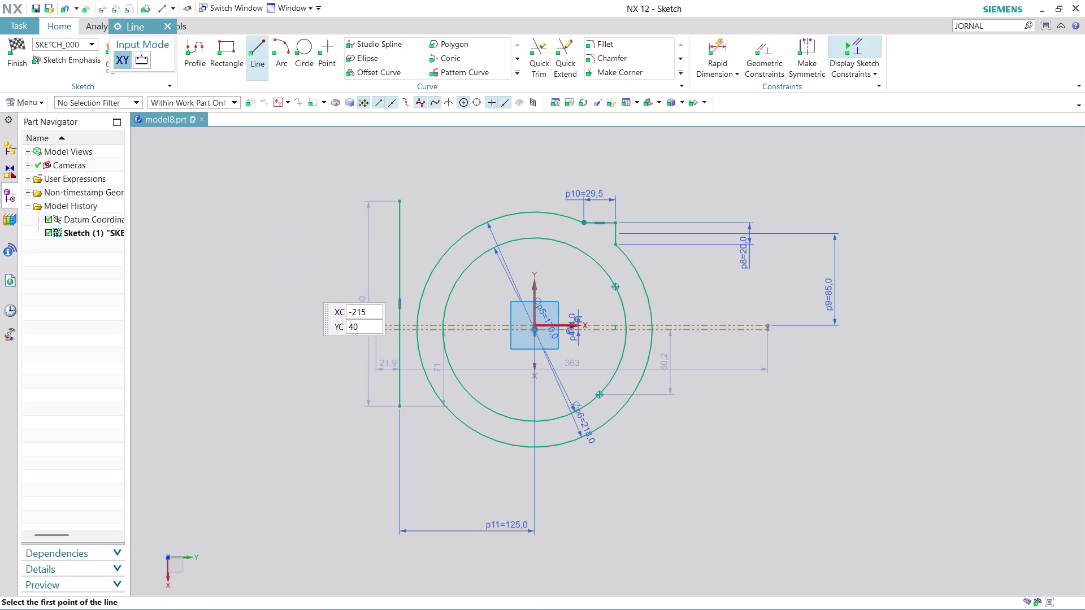
click(304, 284)
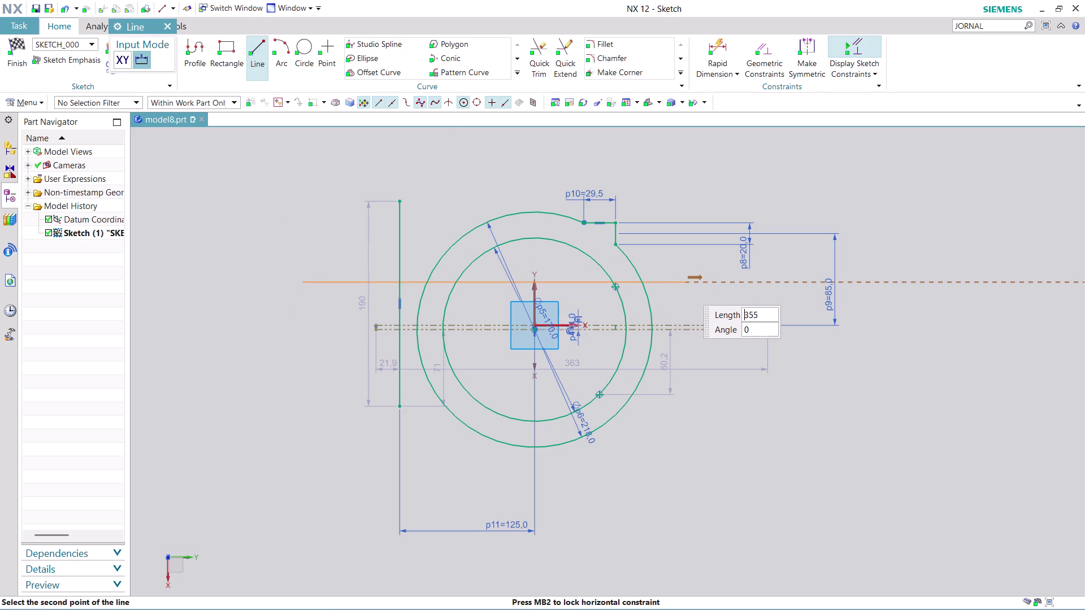
click(685, 287)
key(Escape)
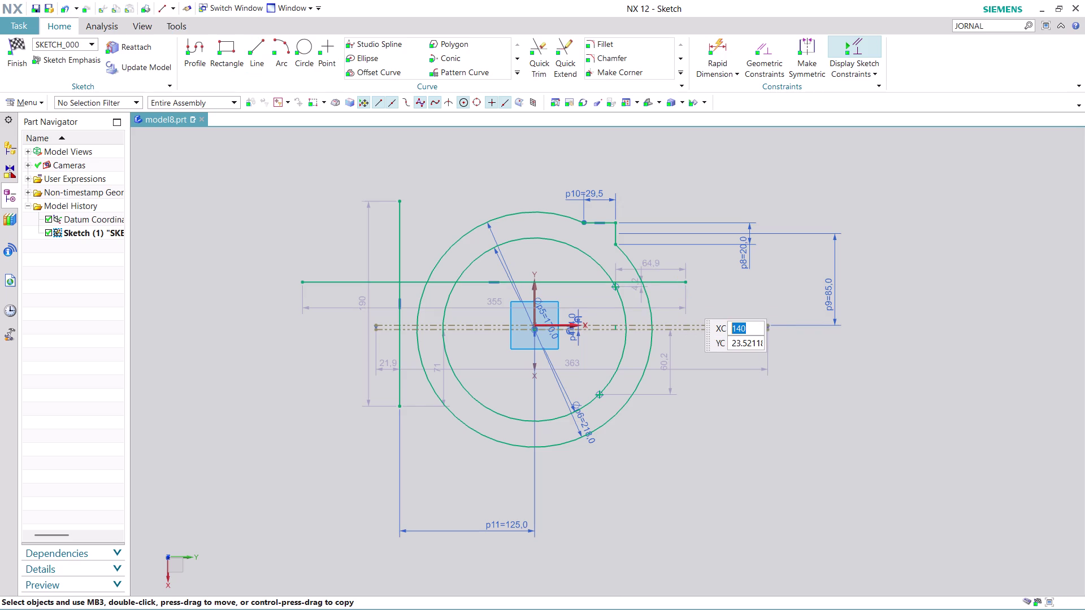
scroll(up, 3)
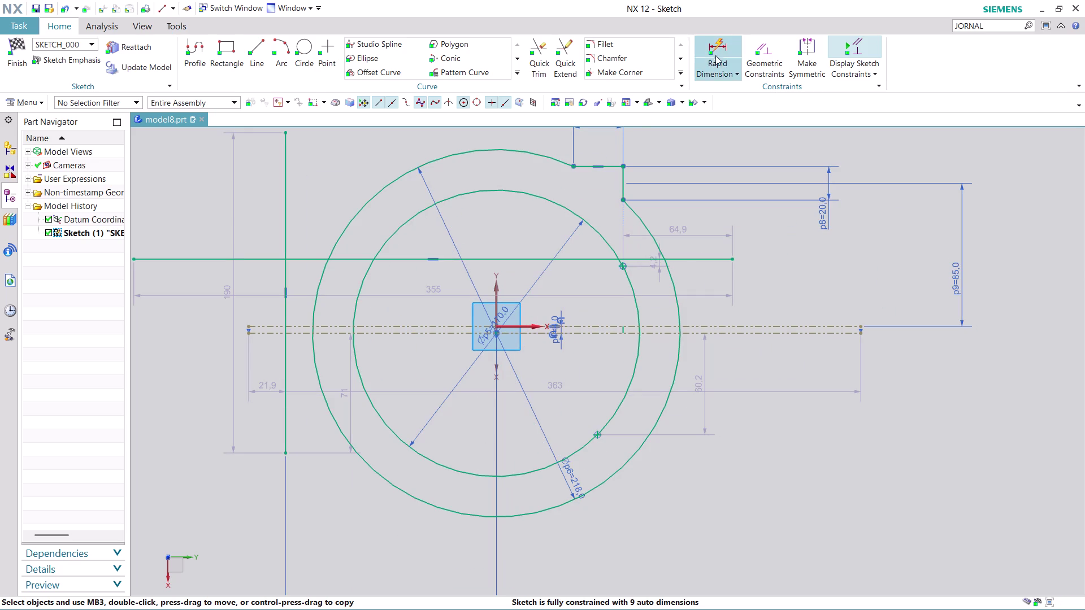
click(540, 44)
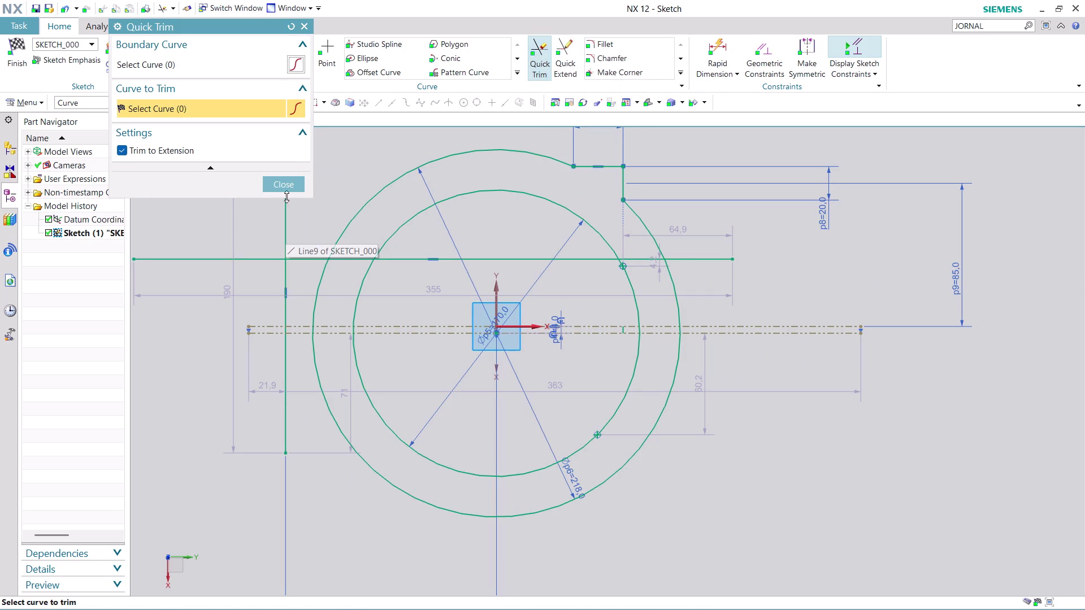
Trim the horizontal line's left overhang and the vertical line's top to form a corner.
click(200, 259)
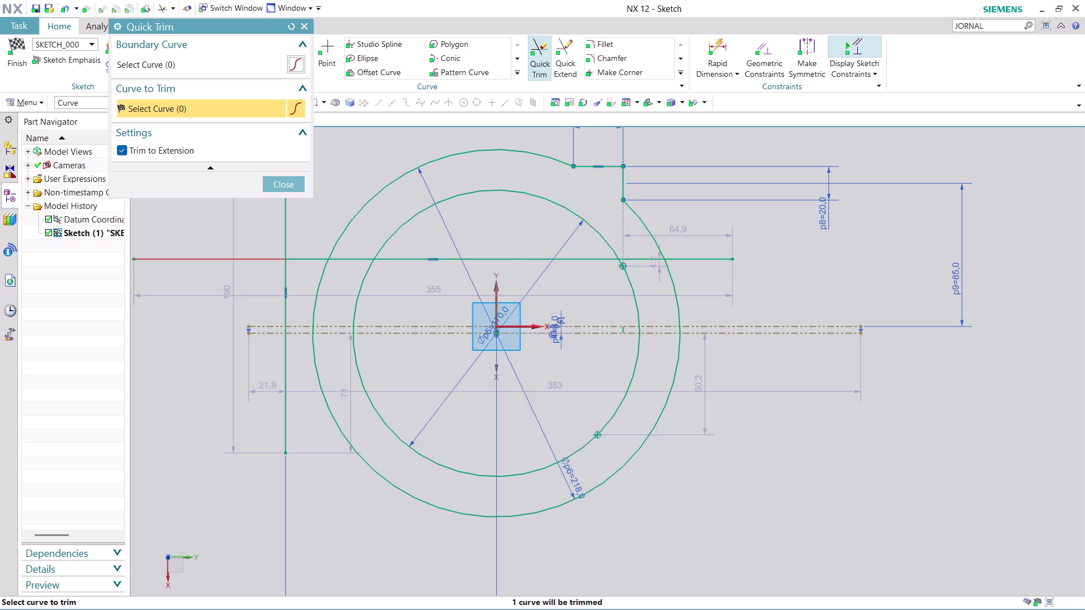
scroll(down, 3)
scroll(up, 3)
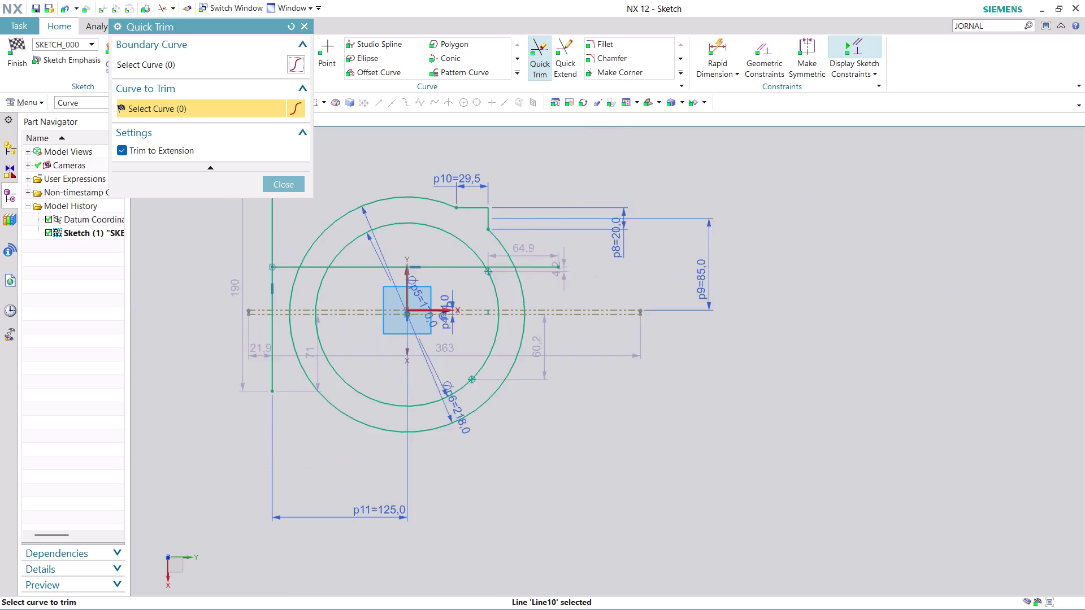
scroll(up, 3)
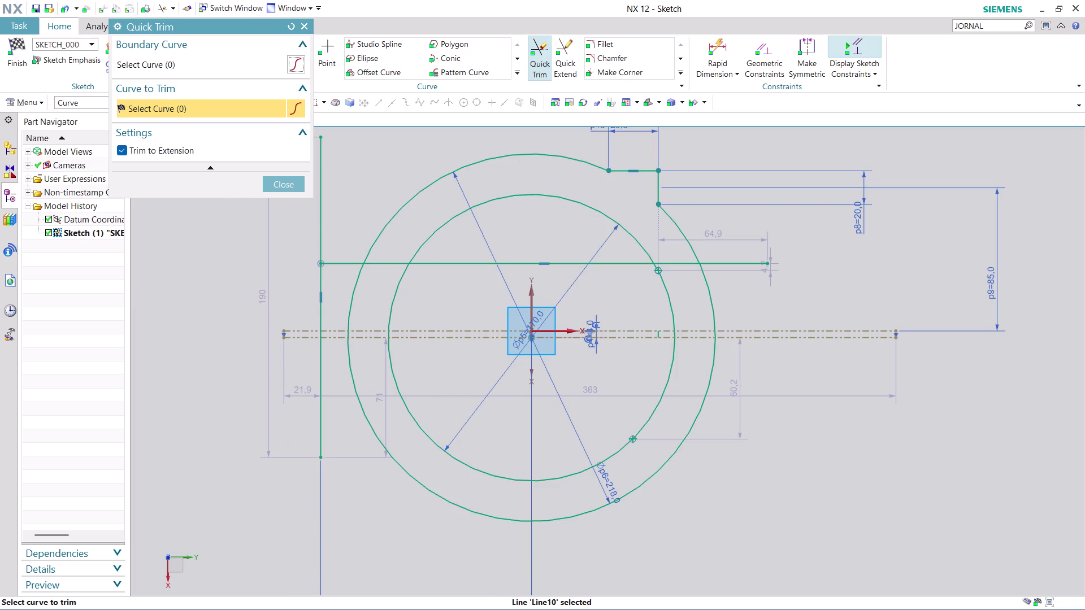
click(320, 220)
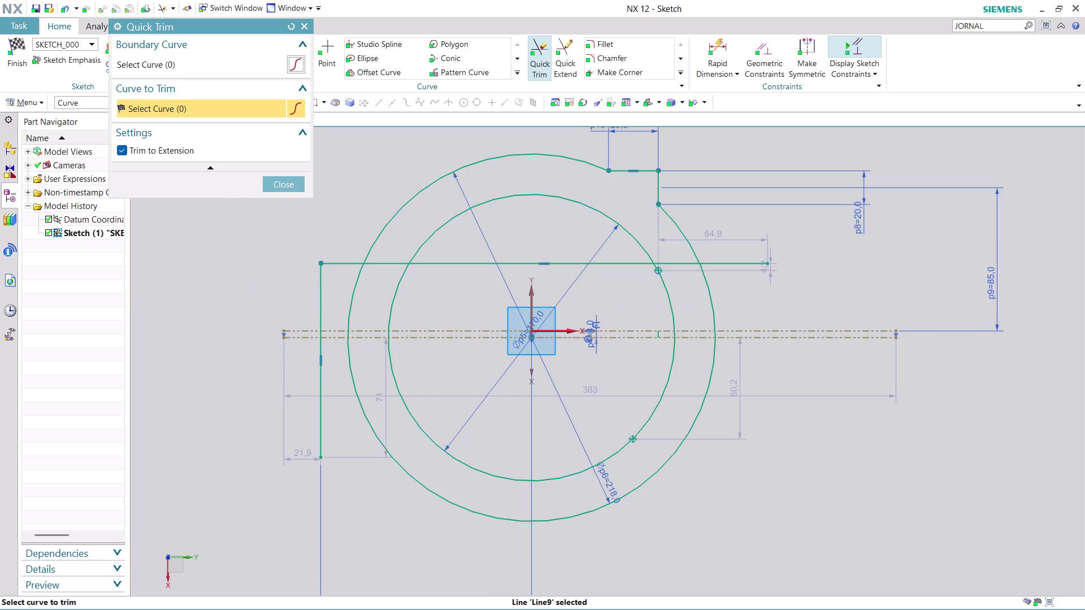
click(294, 186)
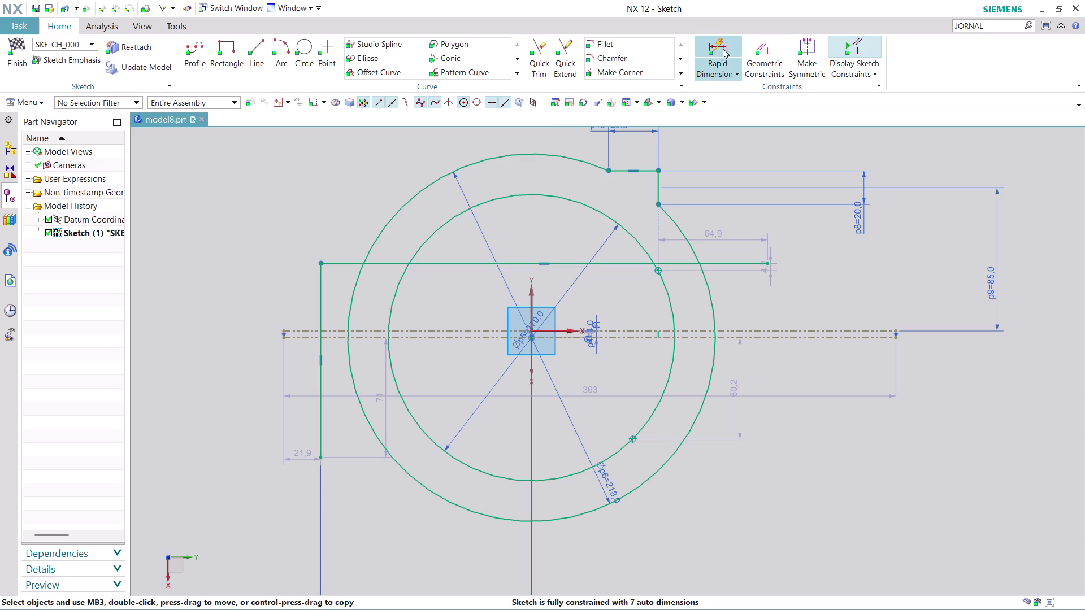
click(723, 49)
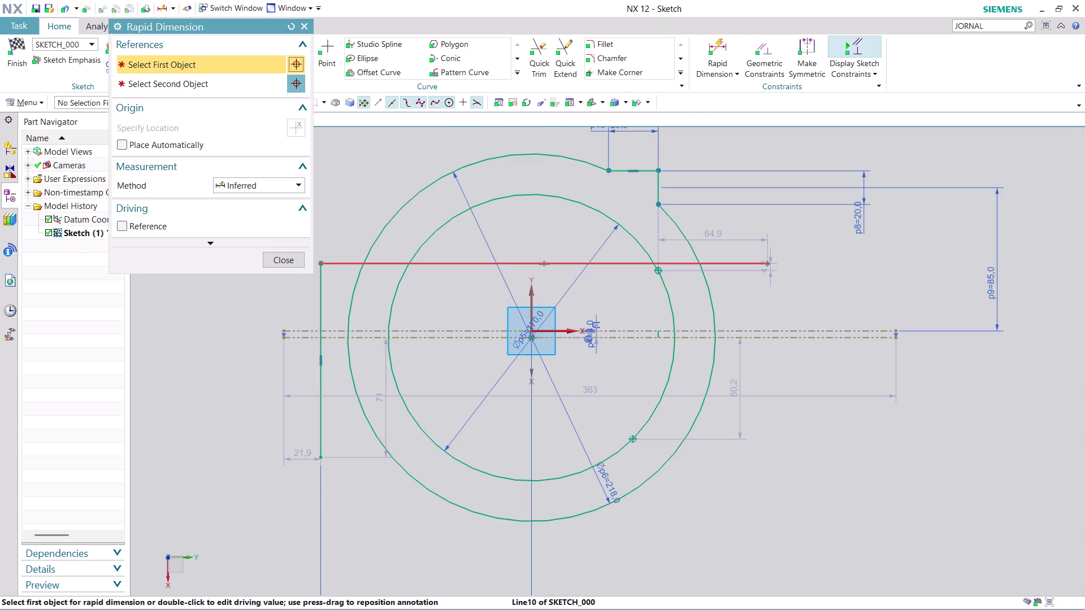
Dimension the horizontal line 55 from the centreline end point with Rapid Dimension.
click(353, 262)
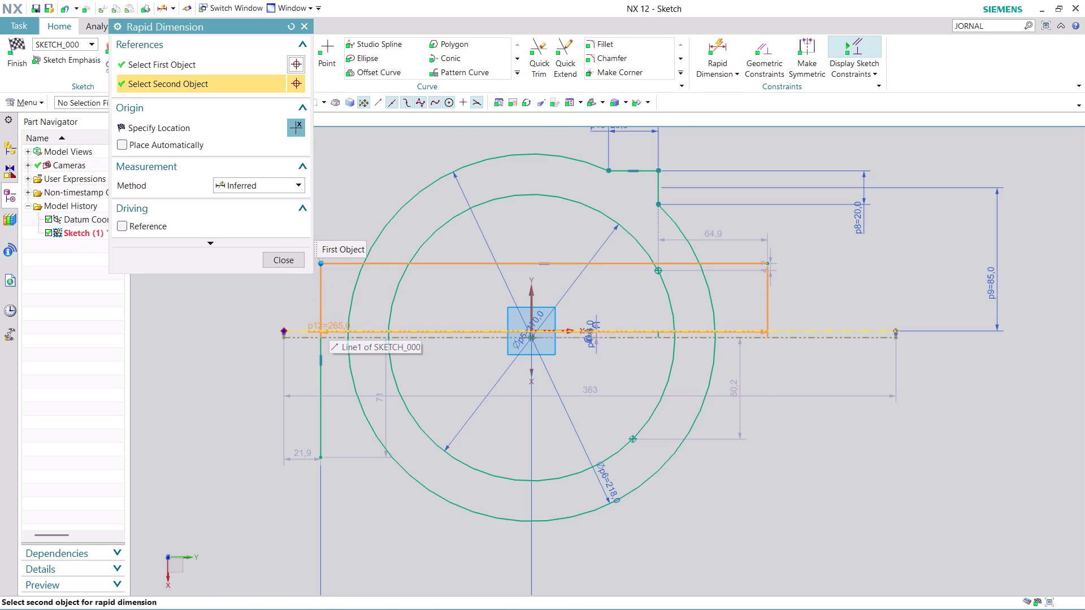
scroll(up, 3)
click(349, 282)
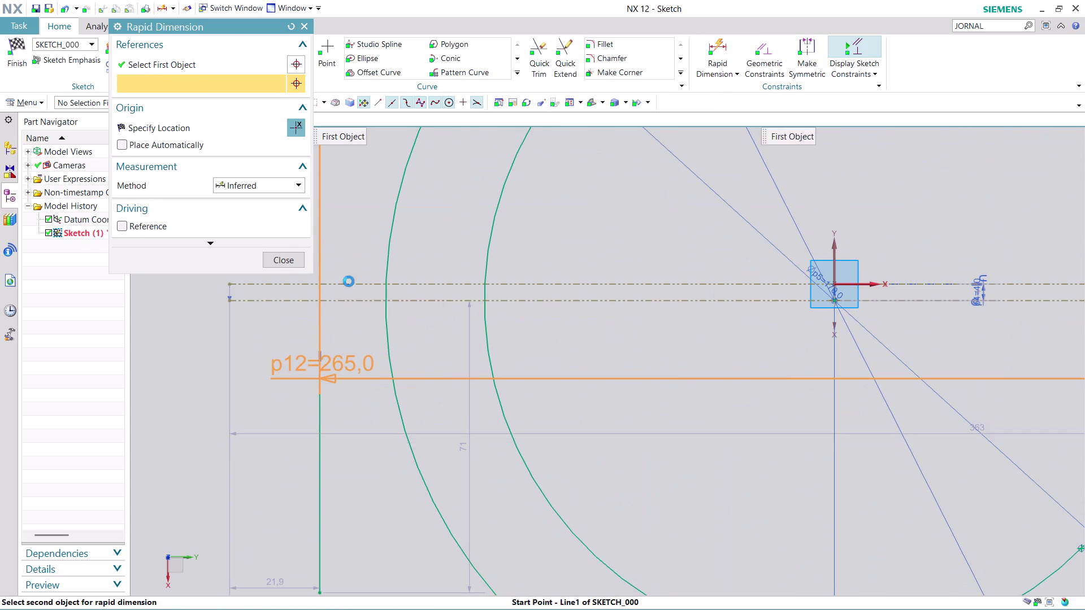
scroll(down, 3)
click(190, 441)
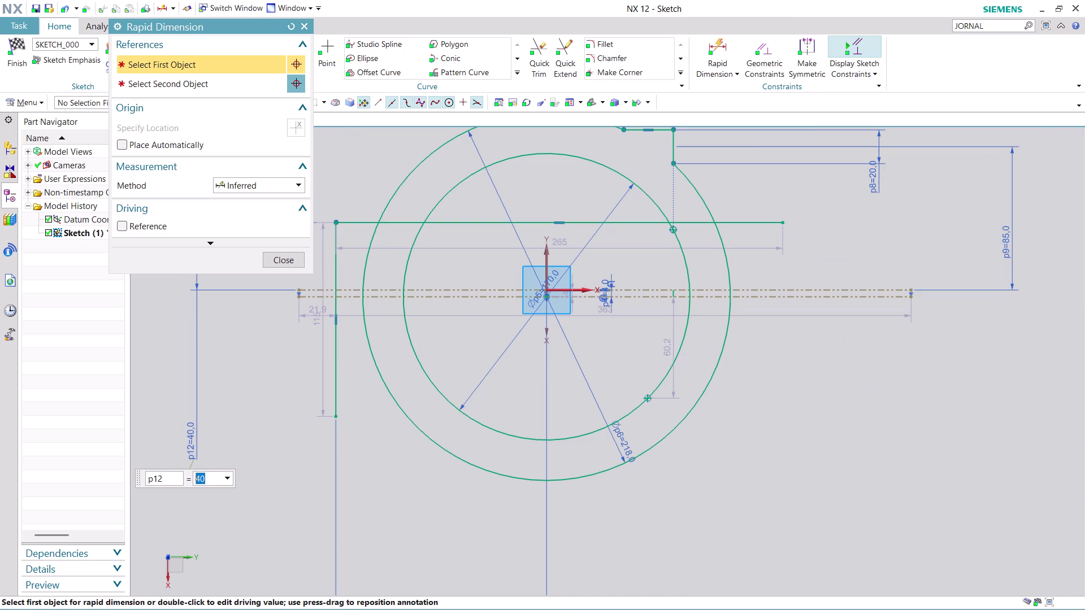
text(55)
key(Return)
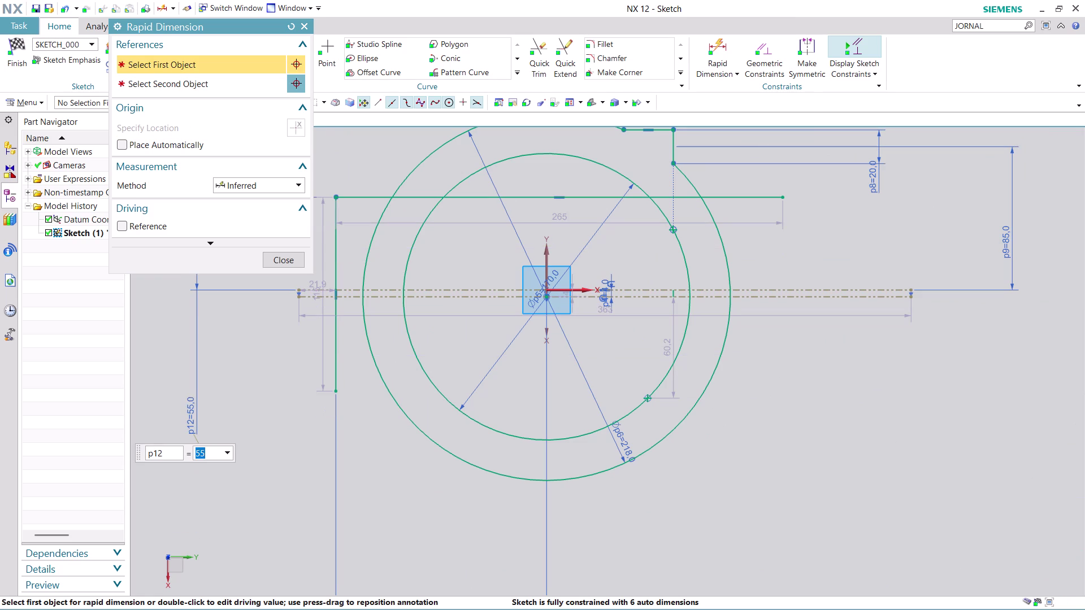
click(281, 259)
scroll(down, 3)
scroll(up, 3)
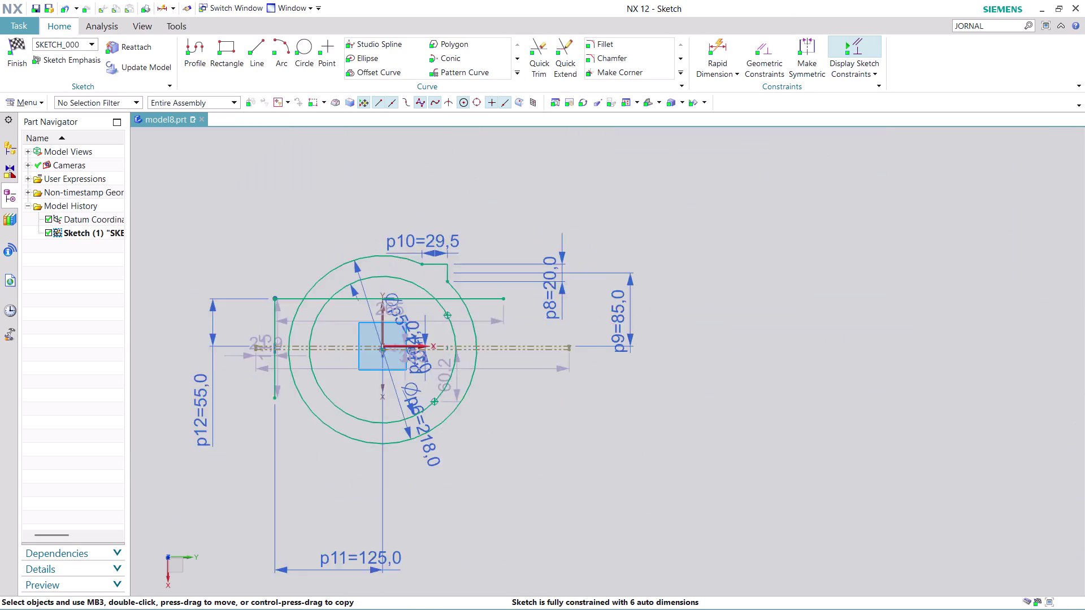
scroll(up, 3)
scroll(up, 3)
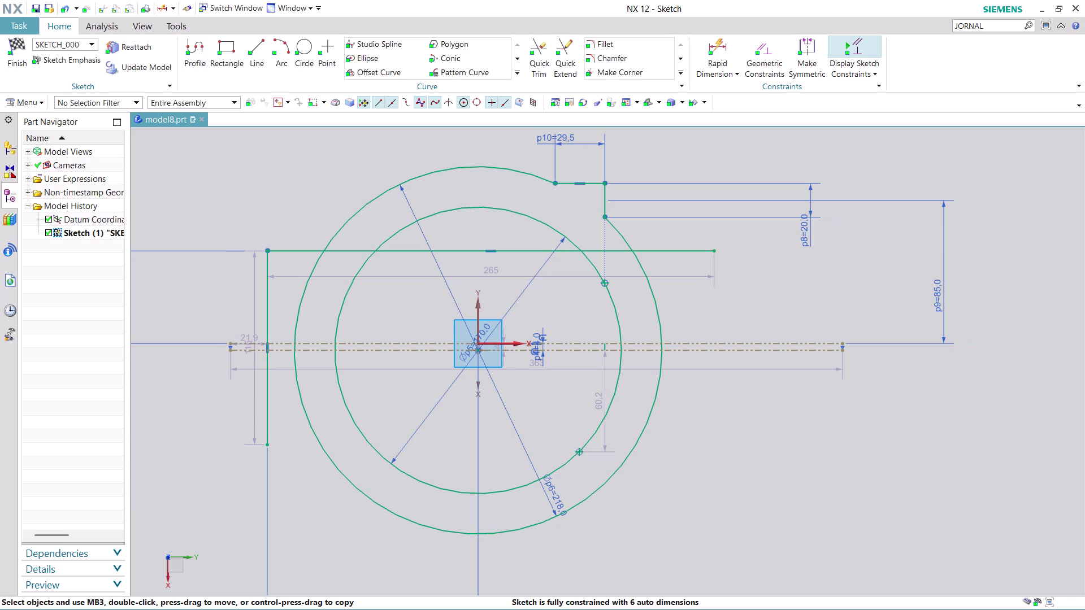
scroll(up, 3)
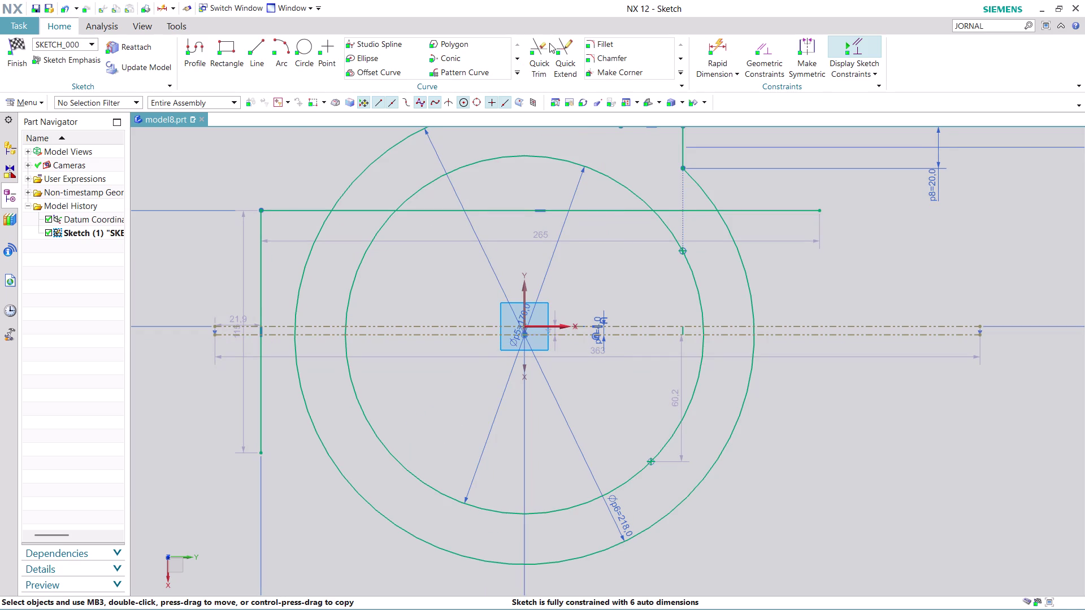
Trim away the left vertical line's portion below the centreline.
click(549, 43)
scroll(up, 3)
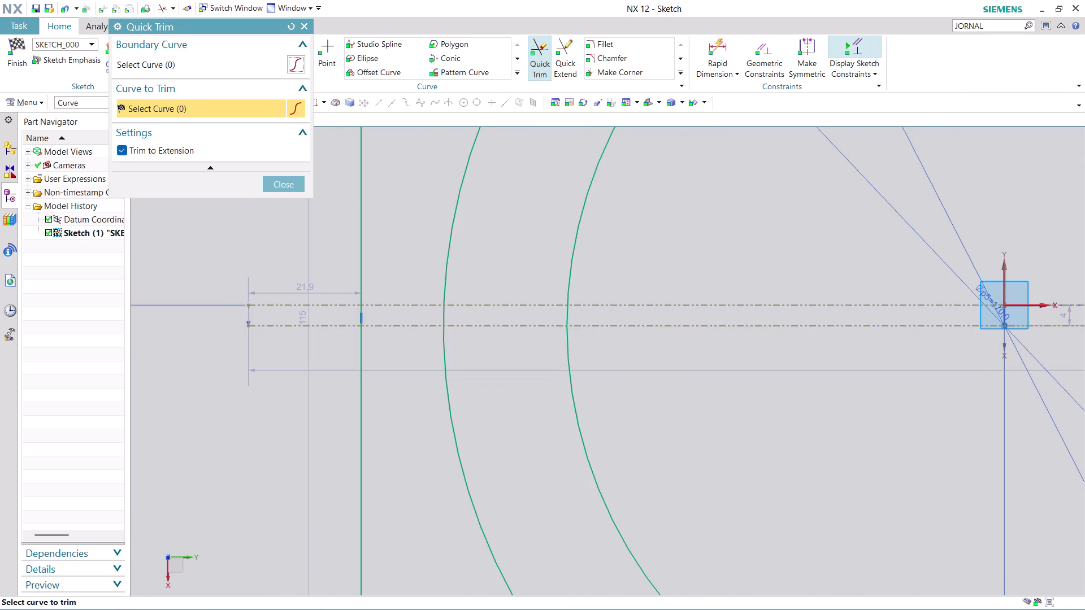
click(366, 472)
scroll(up, 3)
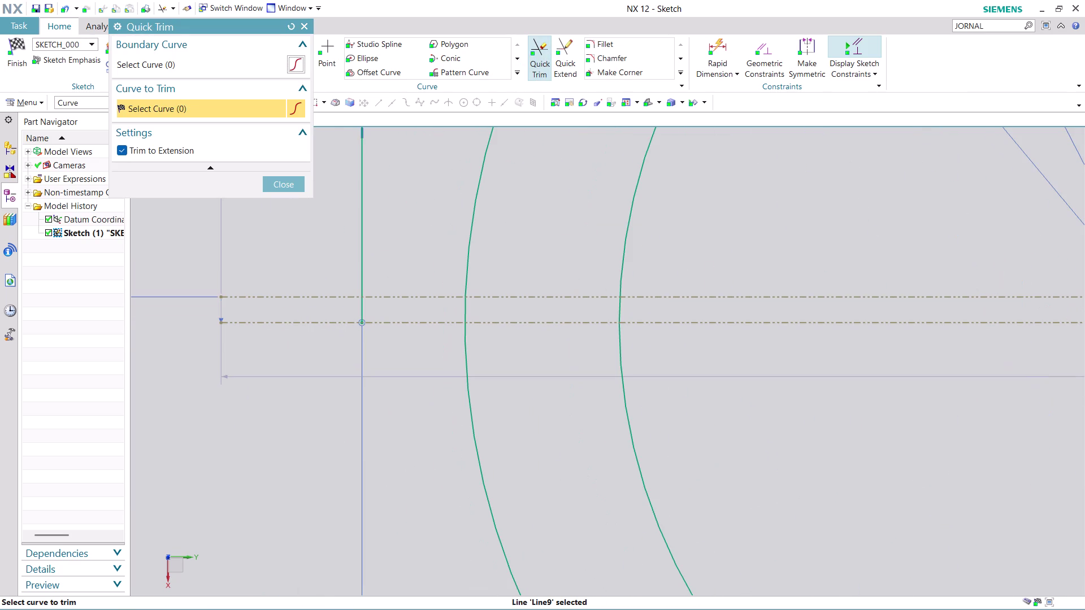
click(360, 311)
scroll(down, 3)
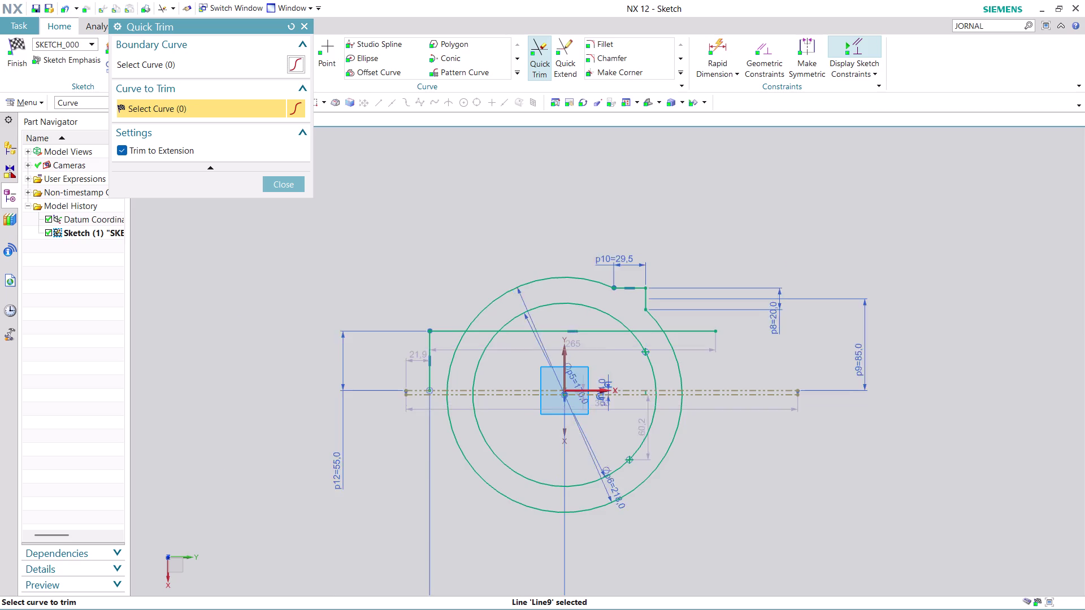
scroll(up, 3)
click(459, 321)
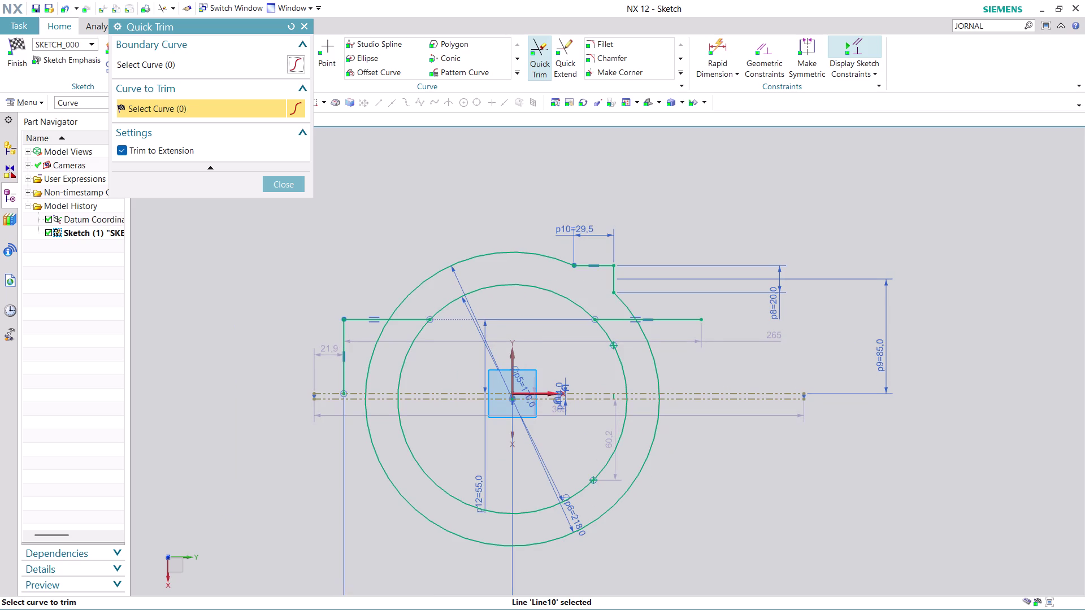
Trim the horizontal line's pieces inside, right of, and between the two circles.
click(622, 320)
click(680, 316)
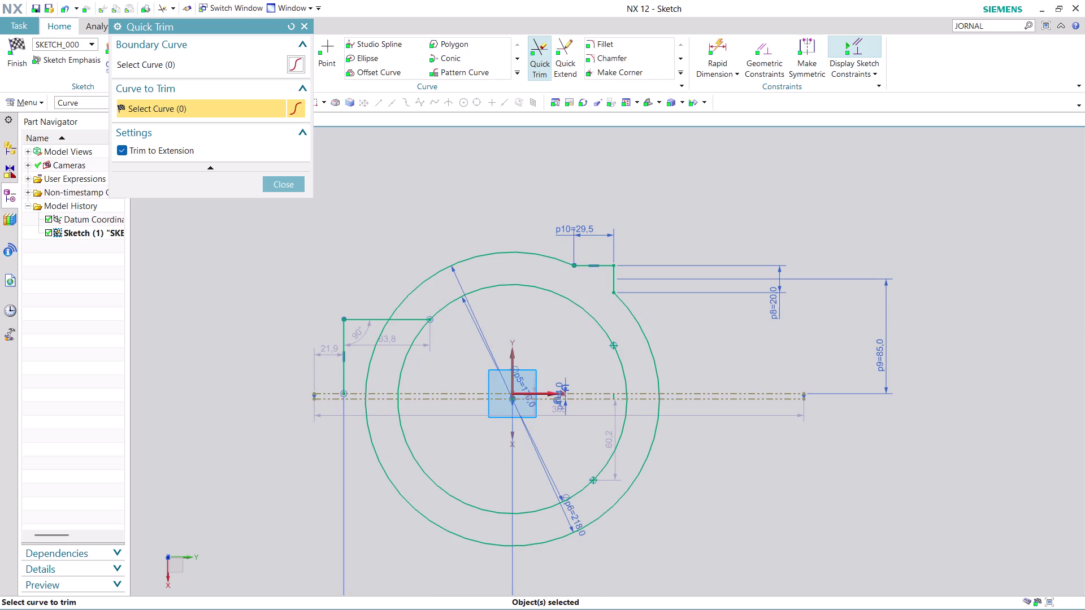
click(419, 320)
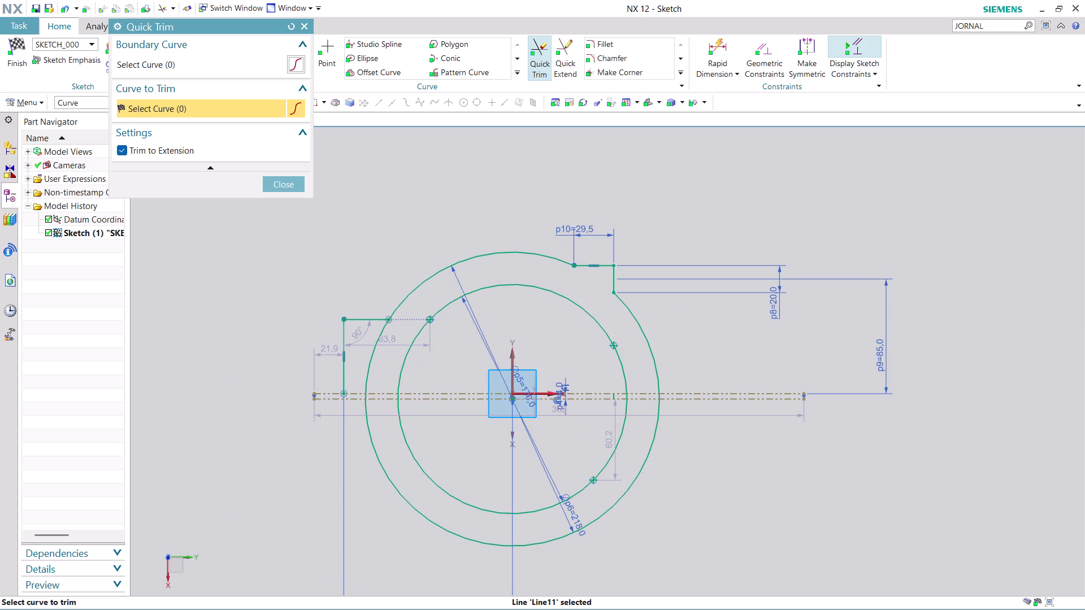
click(288, 185)
click(258, 52)
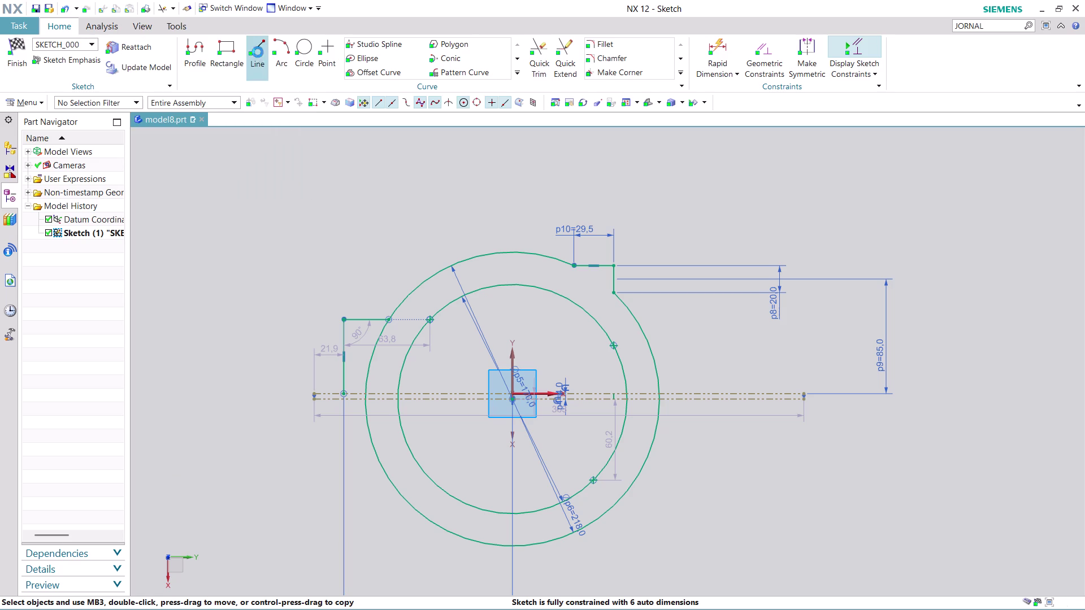
Draw a line along the centreline from the left line's bottom end to the inner circle, snapping onto Line1.
scroll(up, 3)
click(343, 388)
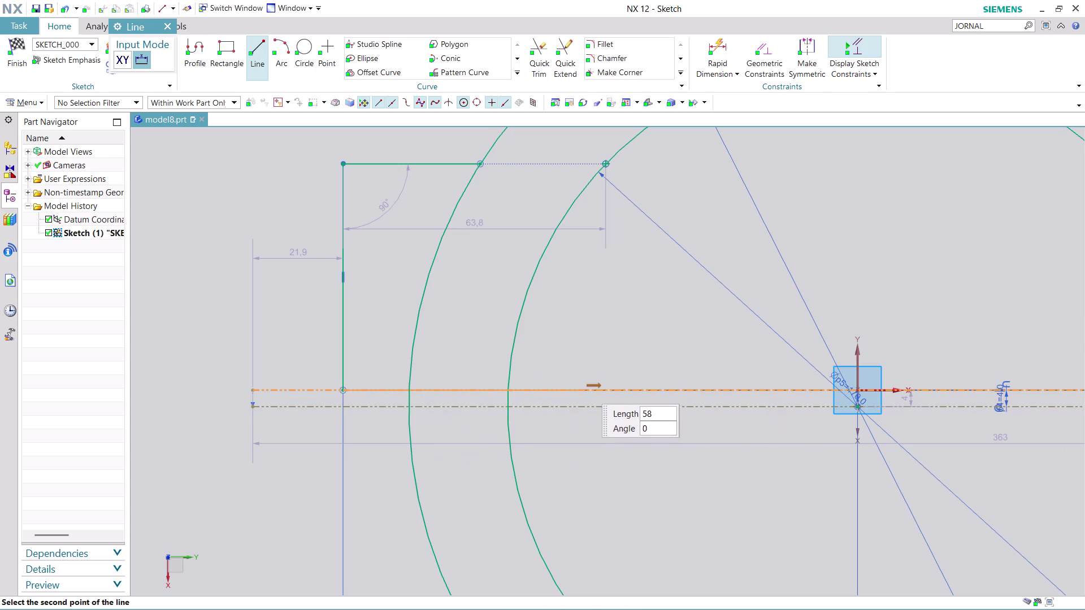
scroll(down, 3)
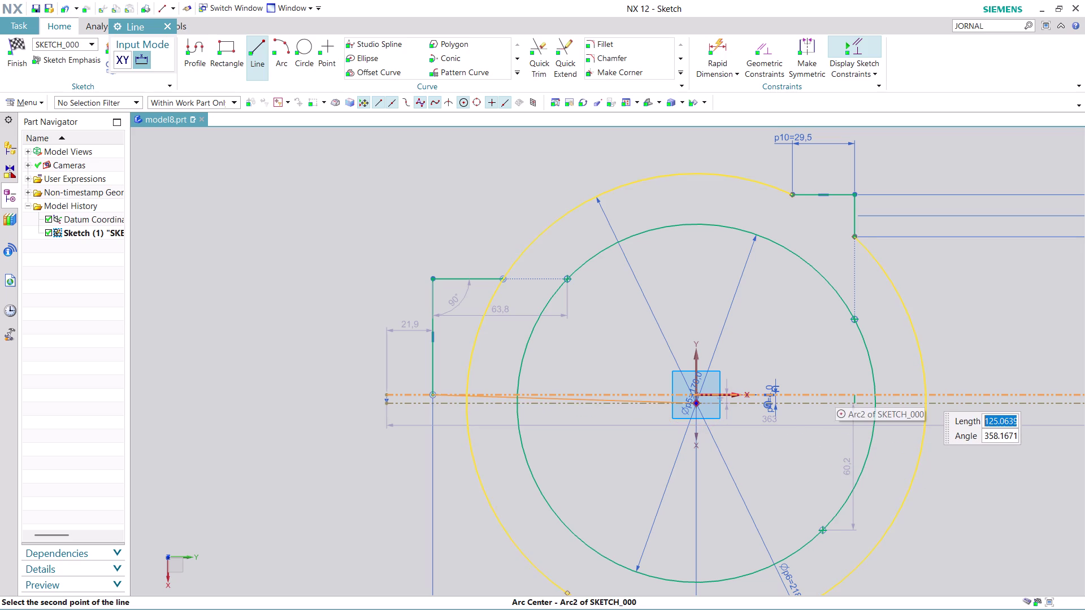
click(875, 396)
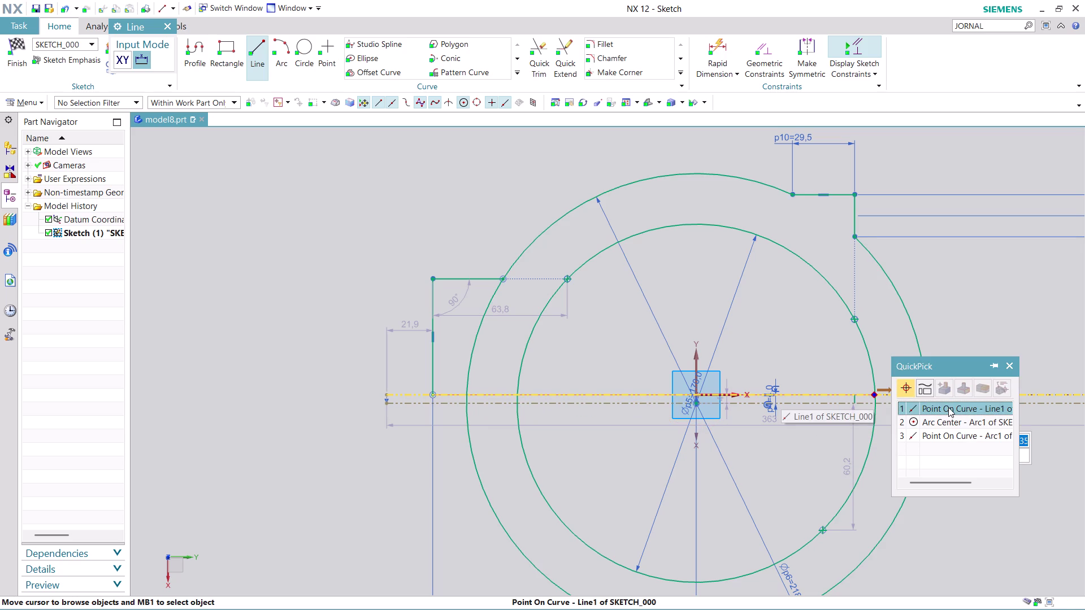
click(949, 407)
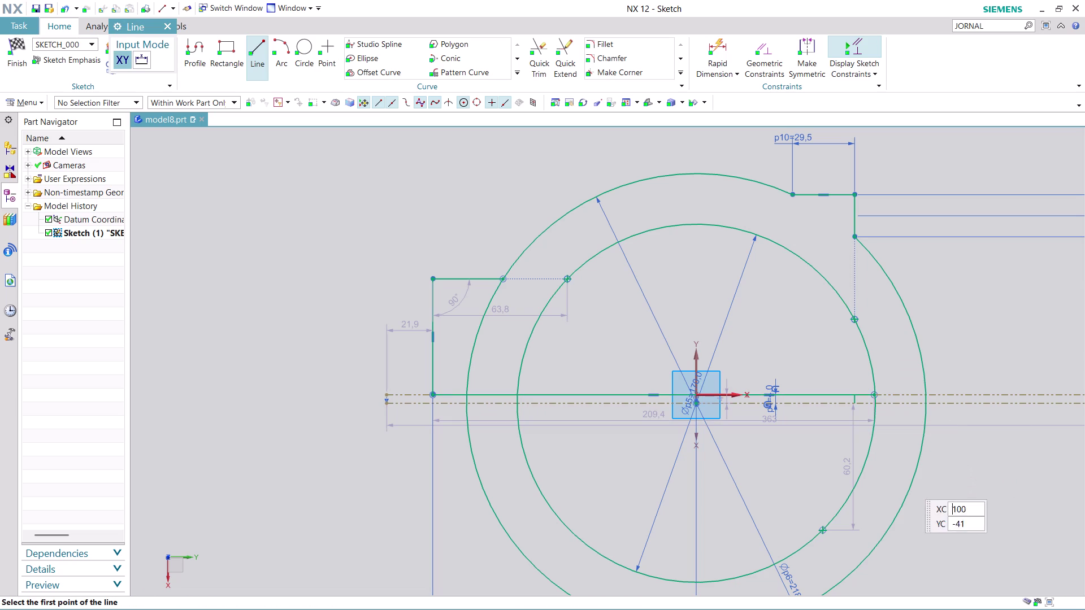
key(Escape)
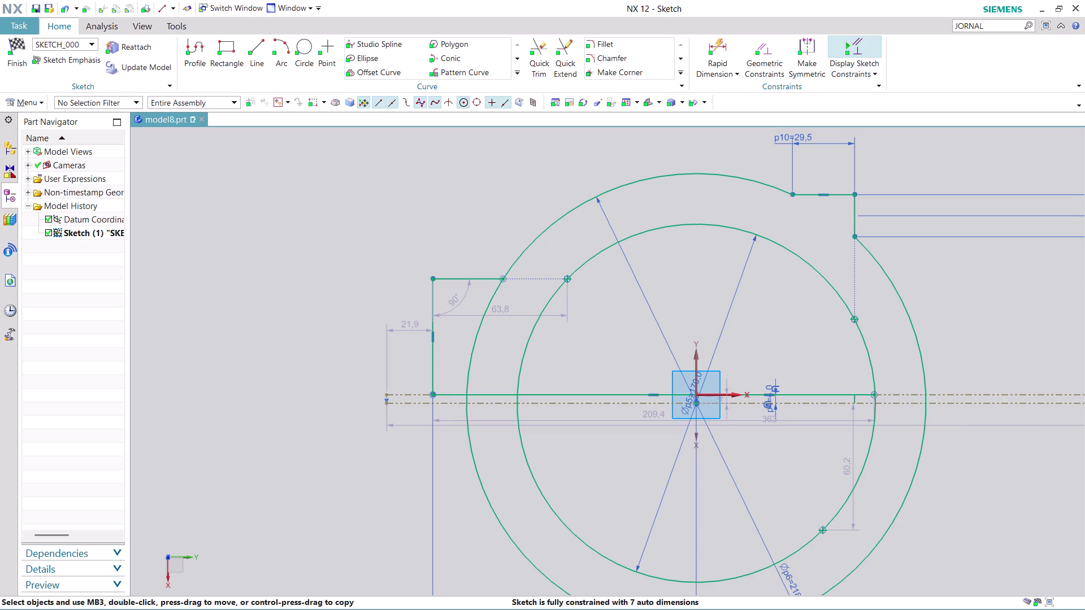
click(544, 56)
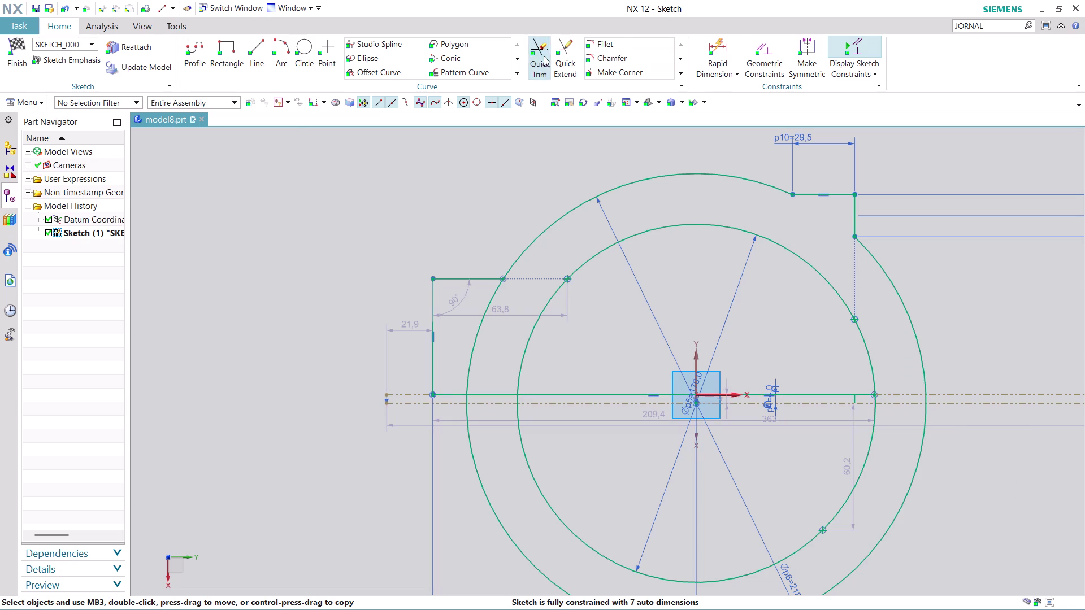
Trim away the outer circle's lower portion below the horizontal line.
click(473, 352)
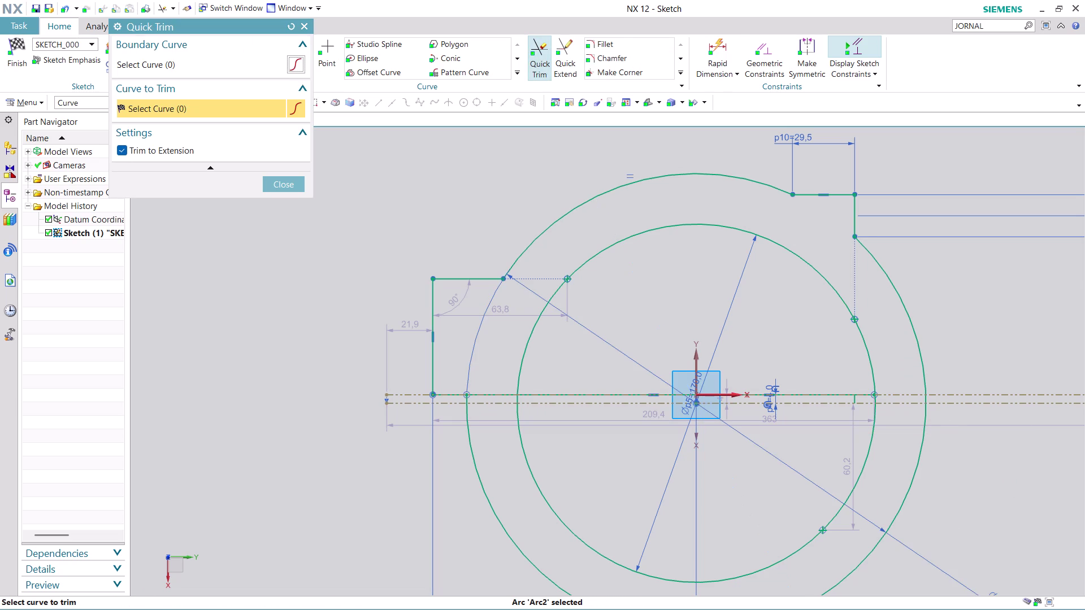
scroll(down, 3)
scroll(up, 3)
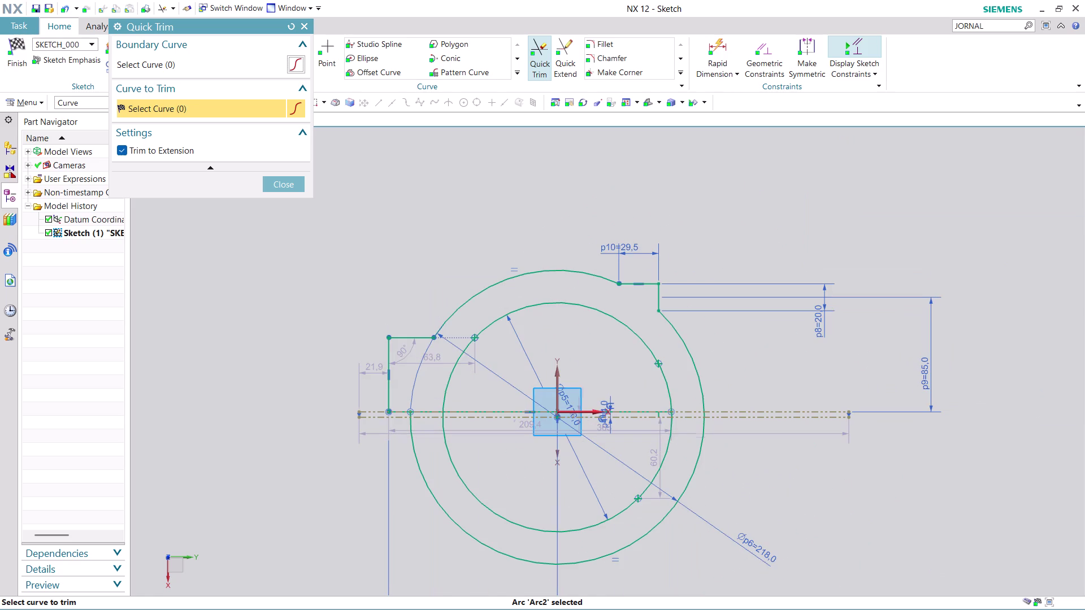
scroll(up, 3)
scroll(up, 3)
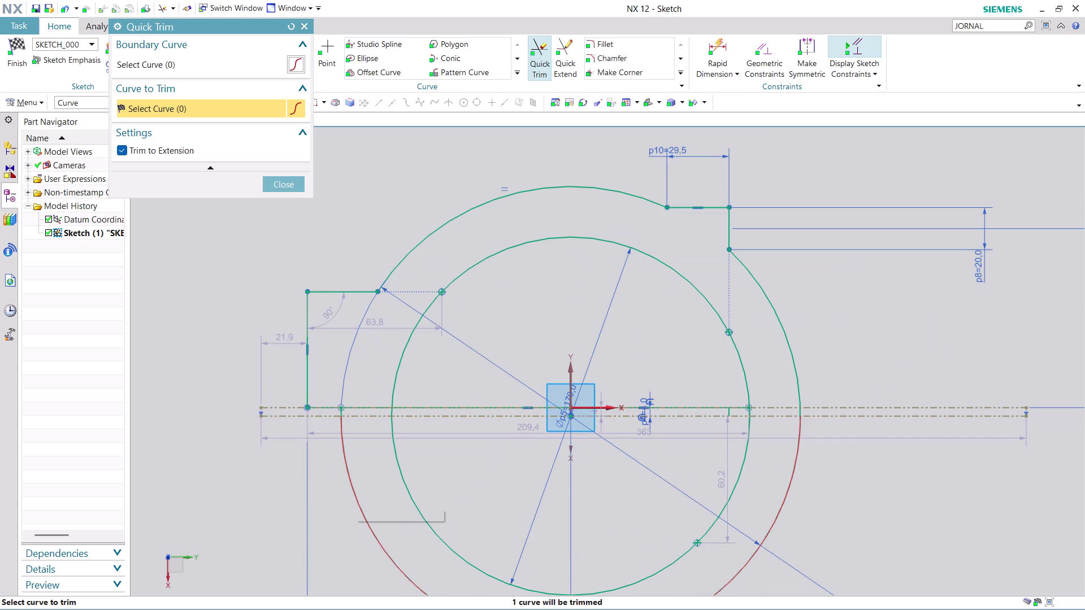
click(353, 494)
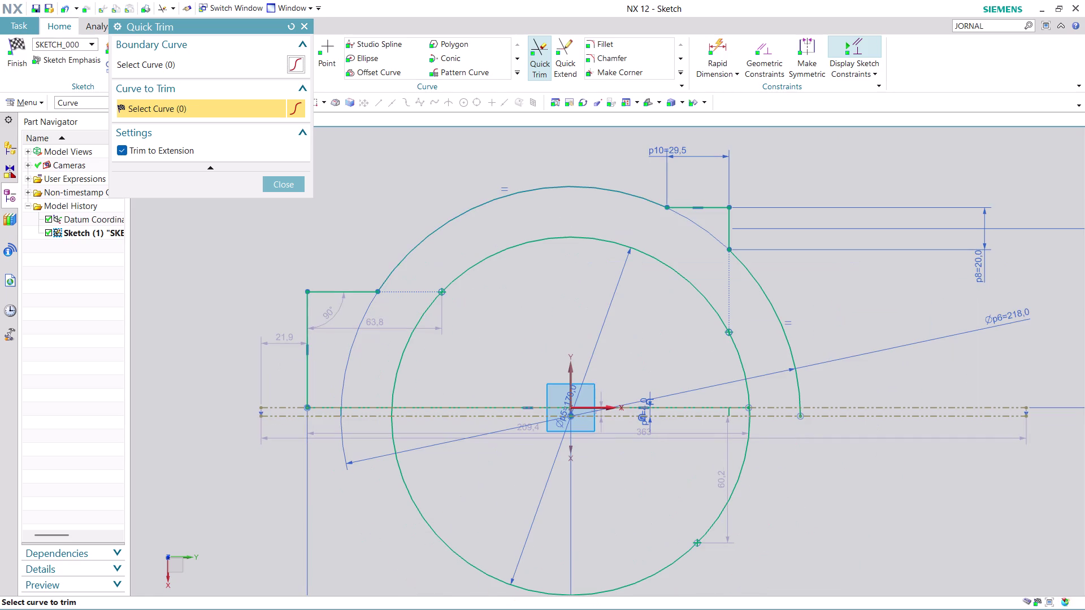
click(436, 526)
scroll(up, 3)
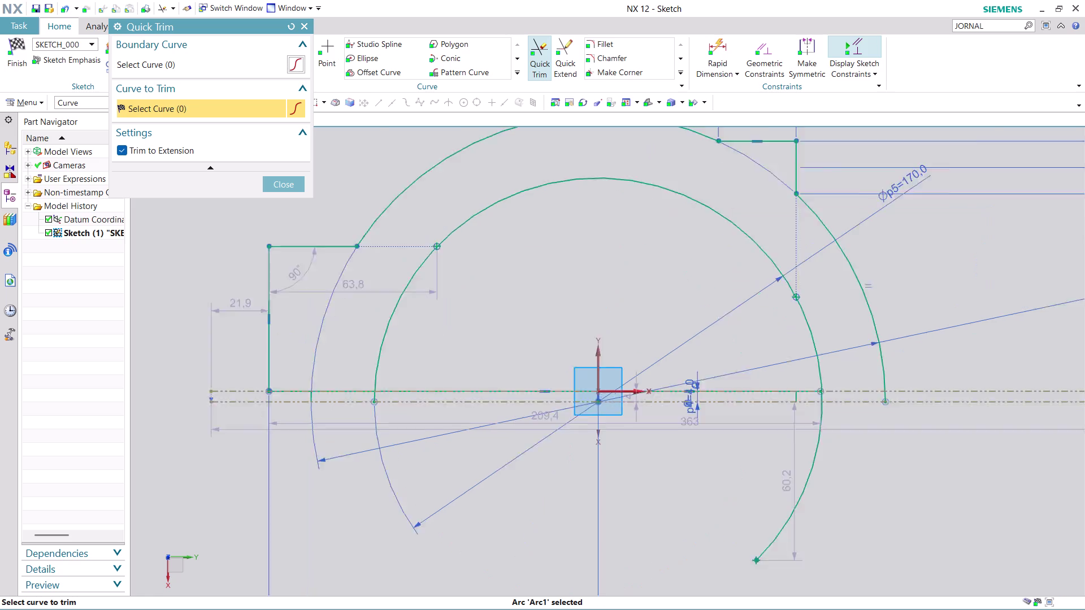
scroll(up, 3)
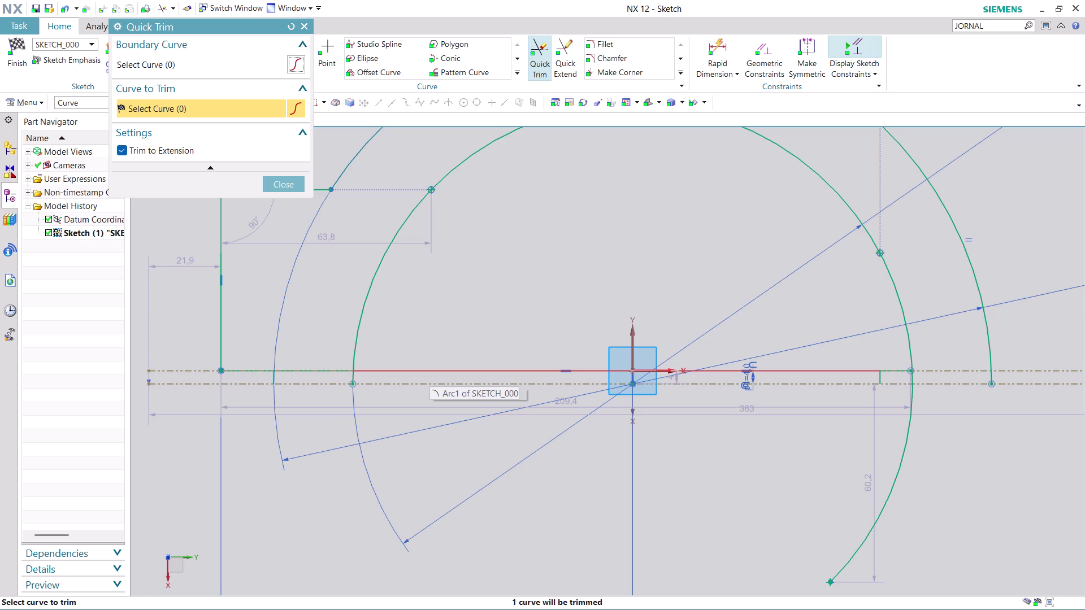
scroll(down, 3)
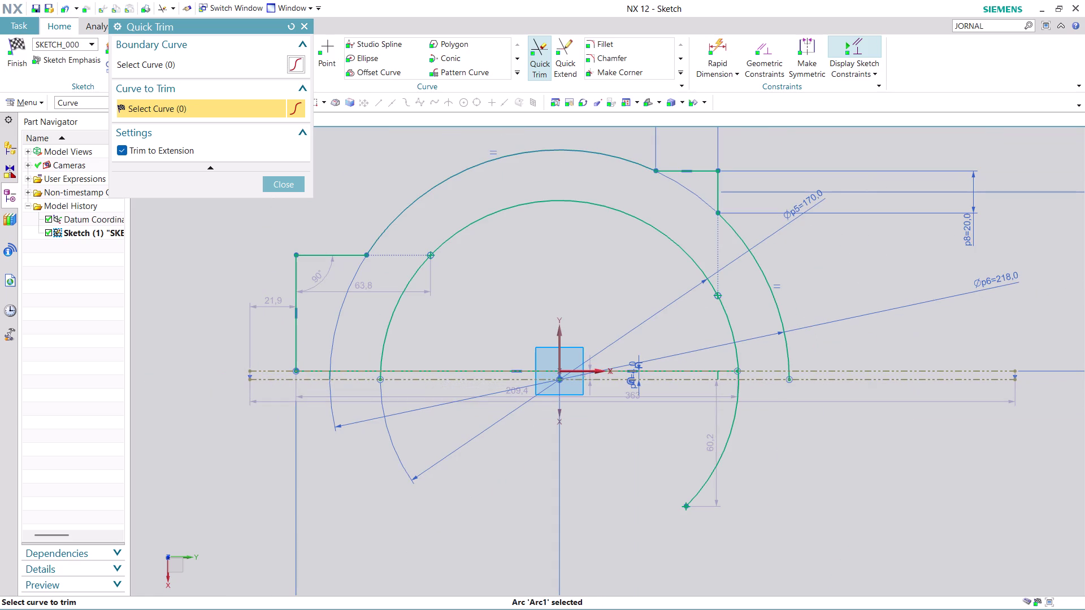
Trim the inner circle's lower right portion and exit Quick Trim.
click(704, 490)
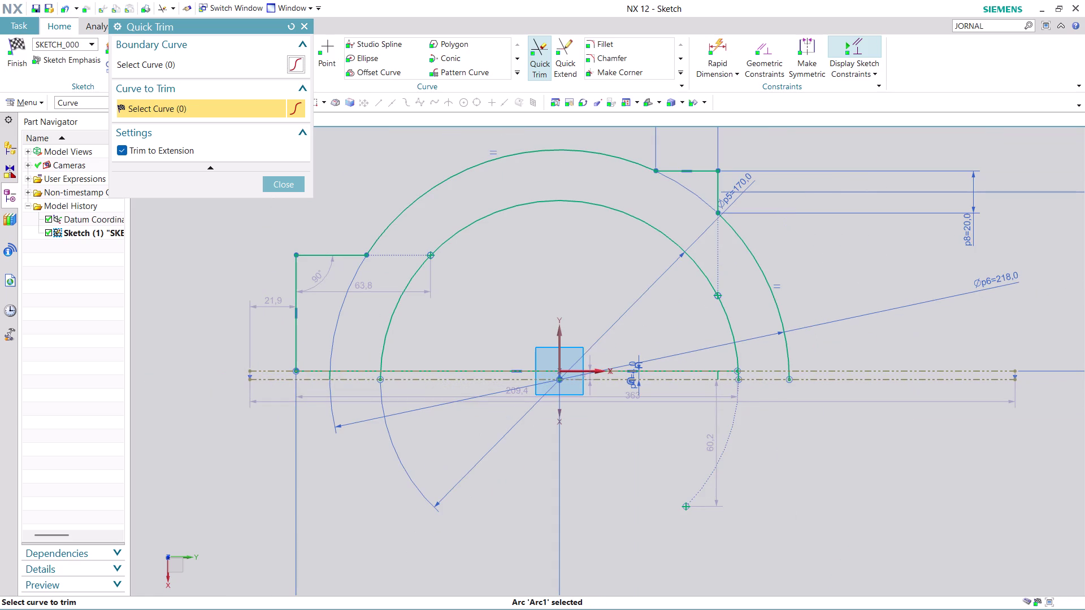
scroll(up, 3)
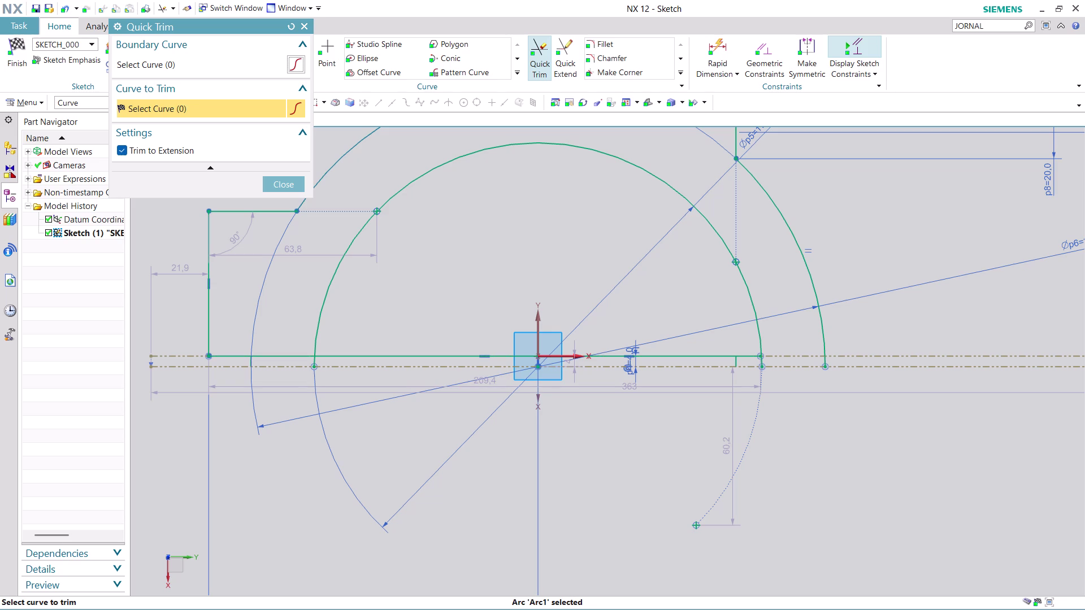
scroll(up, 3)
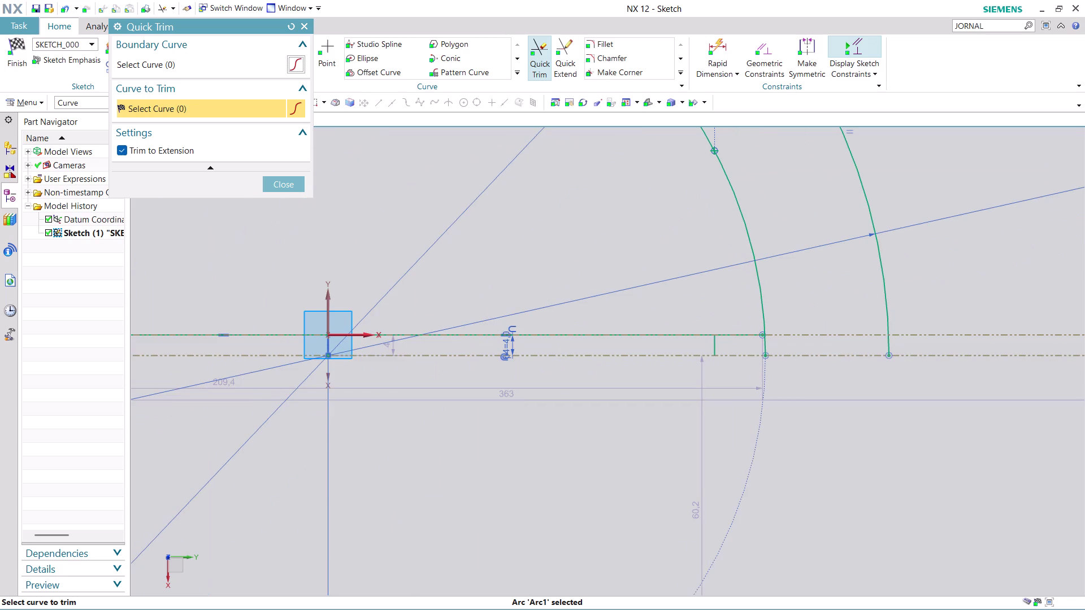
scroll(down, 3)
scroll(up, 3)
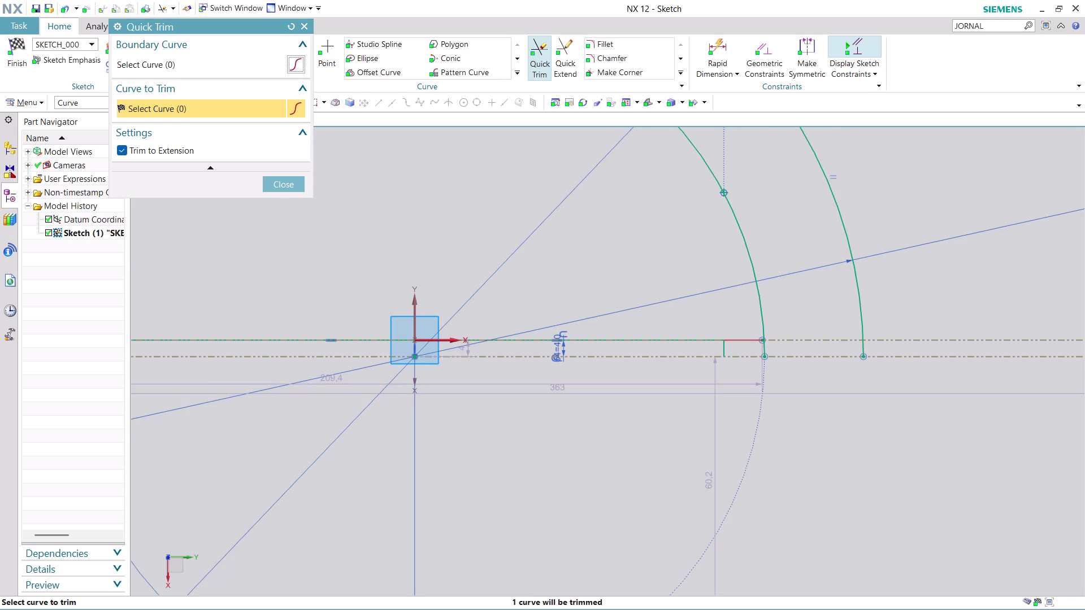
scroll(up, 3)
key(Escape)
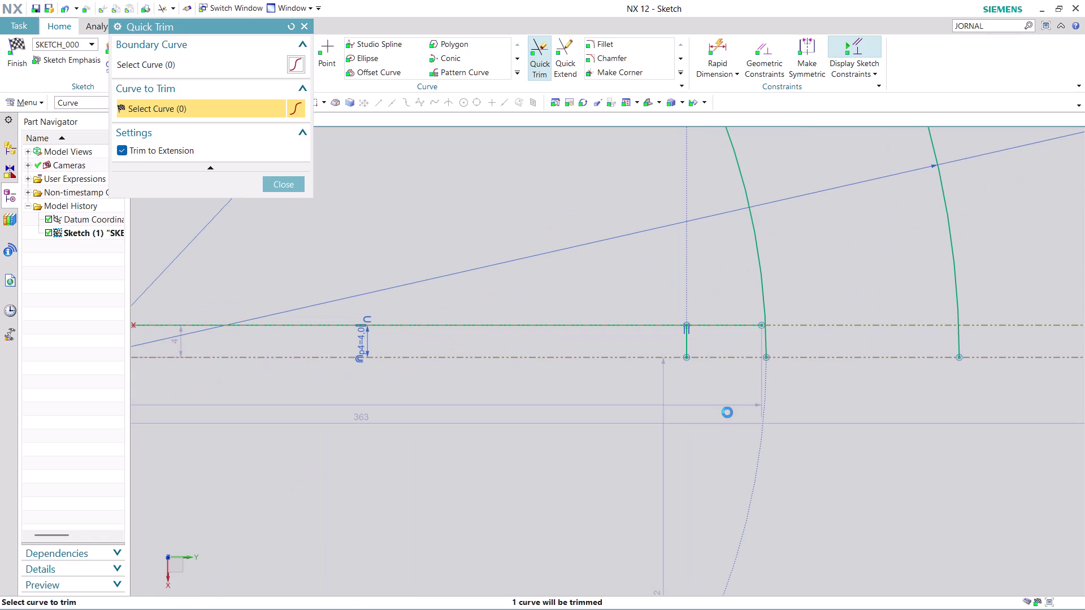
key(Escape)
drag(761, 327, 763, 327)
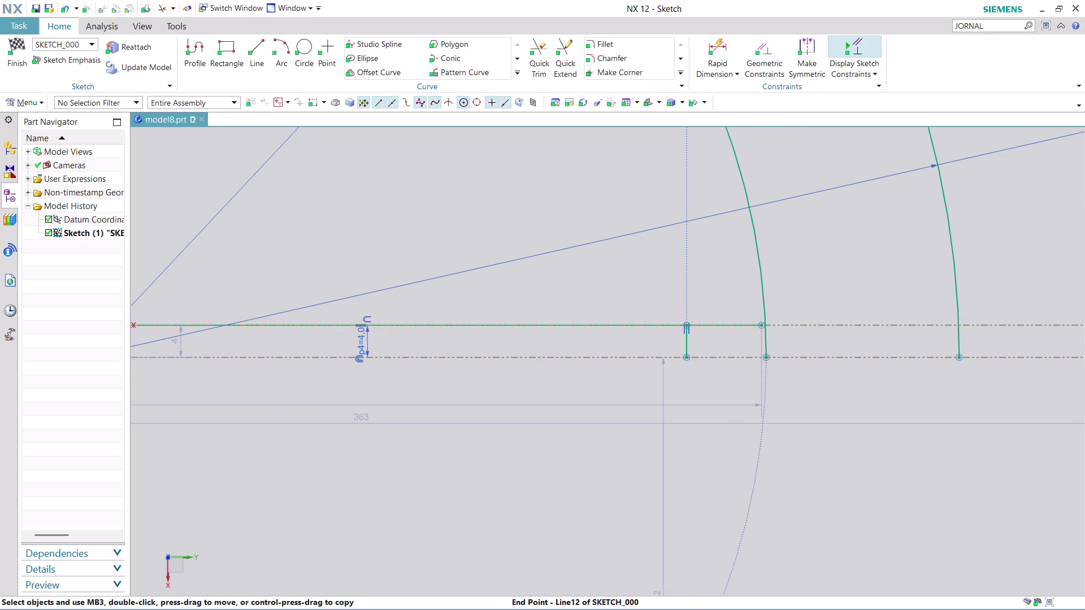
drag(763, 328, 909, 316)
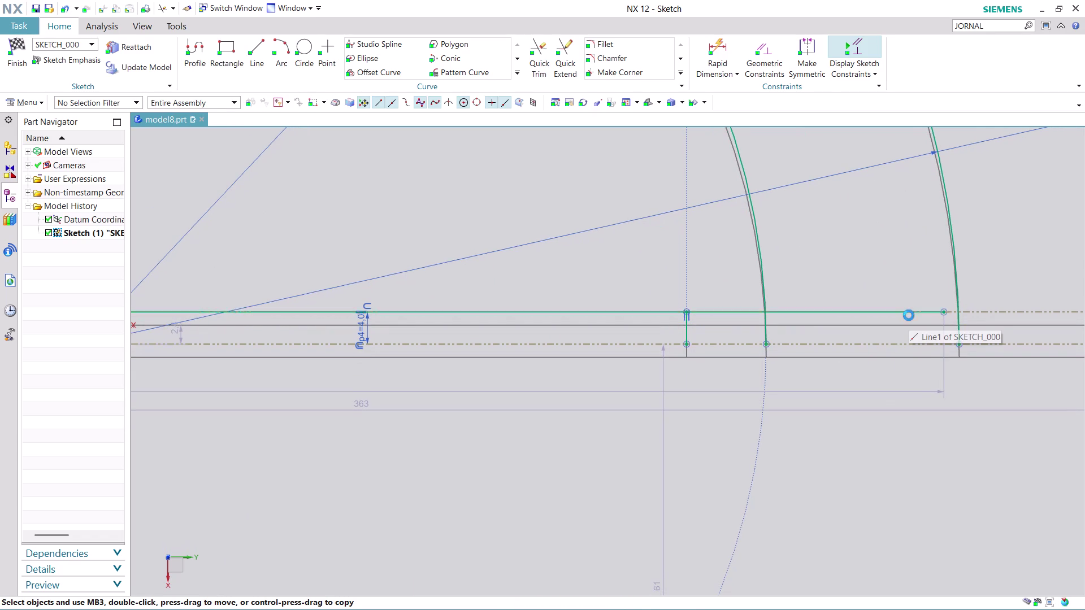
key(ctrl+z)
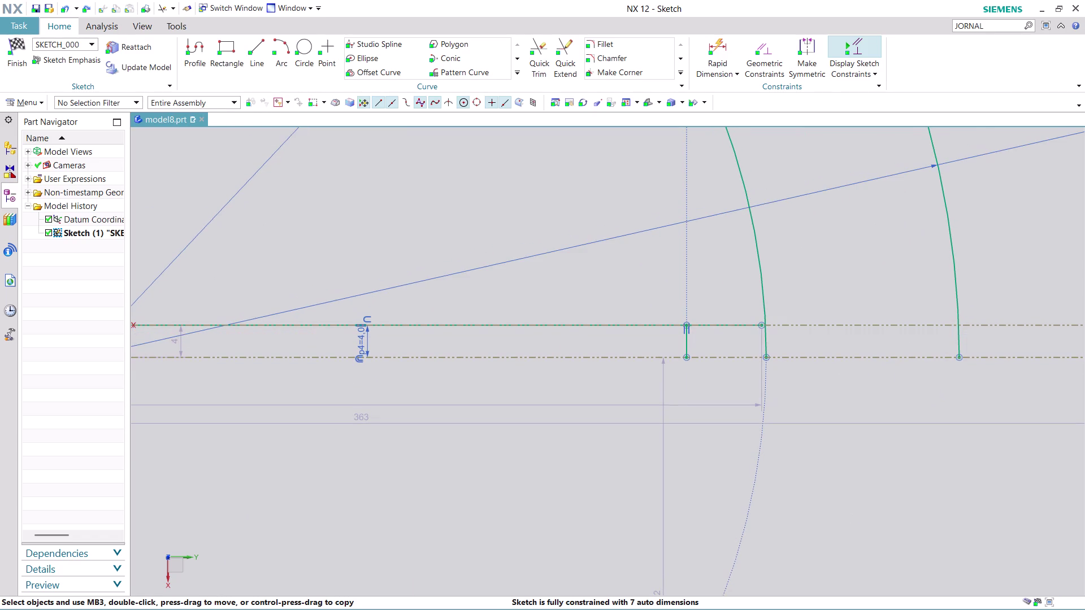
scroll(down, 3)
scroll(up, 3)
scroll(up, 3)
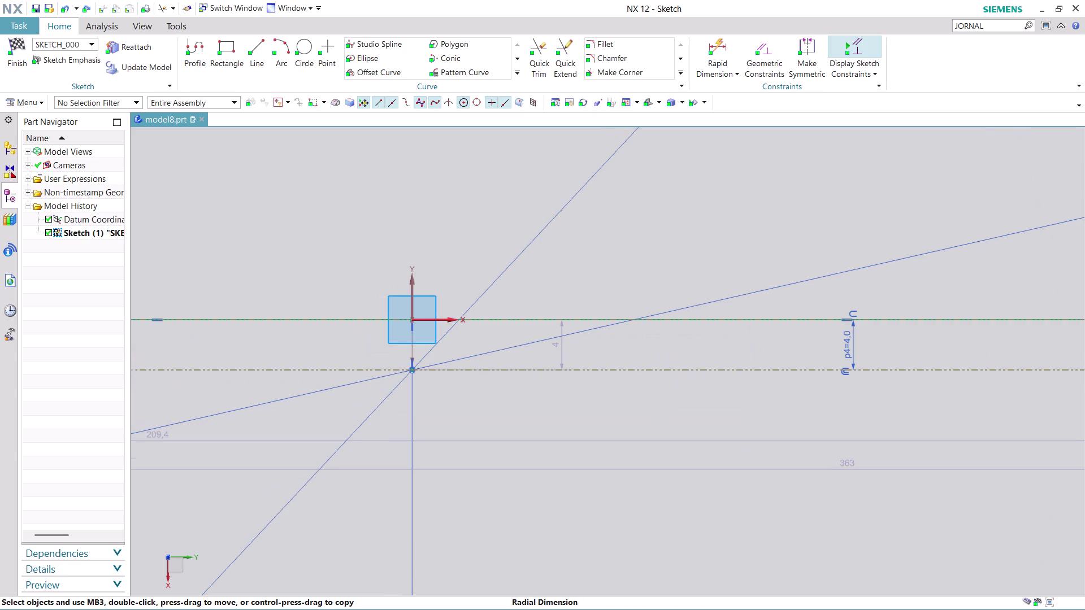
scroll(down, 3)
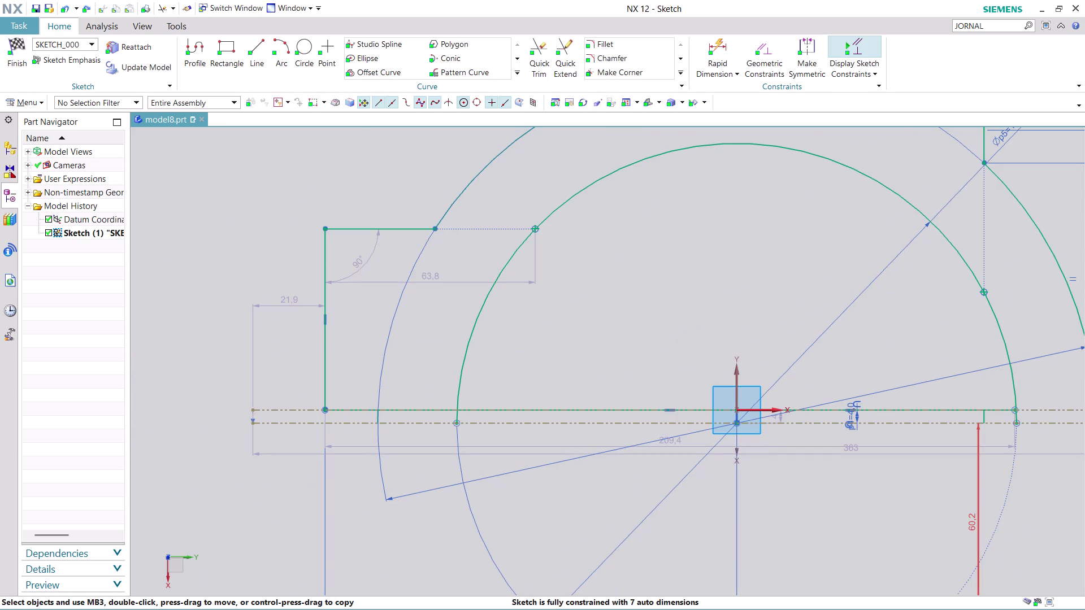
middle_drag(910, 546, 629, 529)
scroll(up, 3)
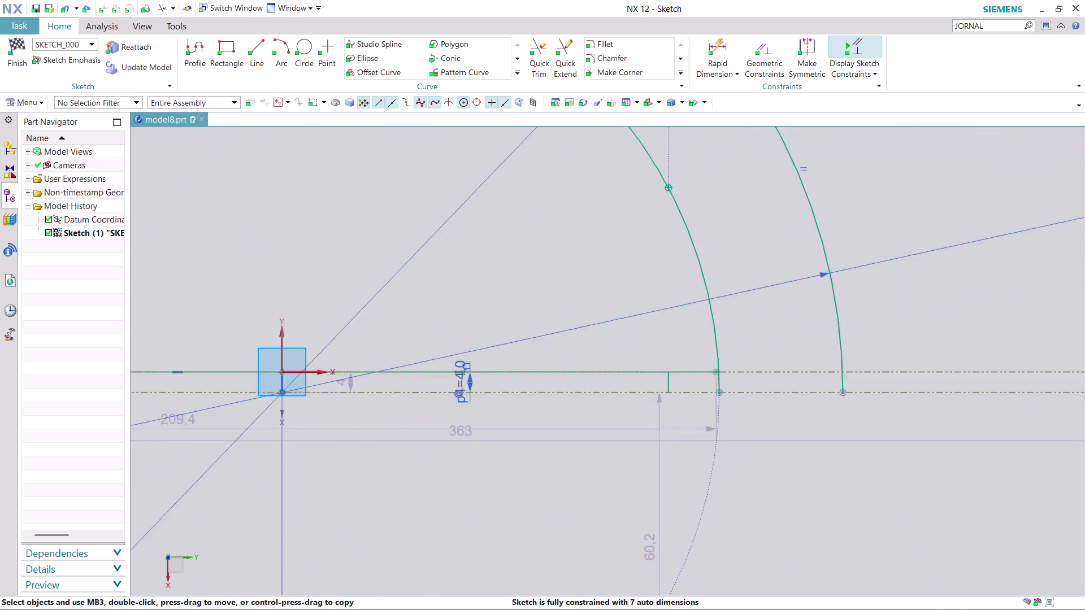
scroll(up, 3)
scroll(down, 3)
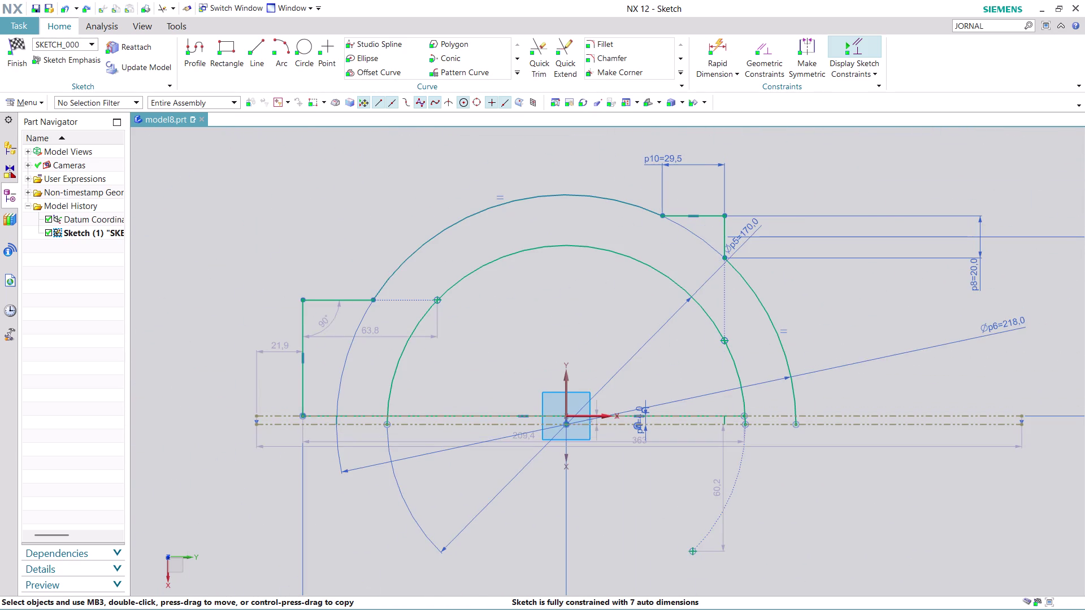
scroll(up, 3)
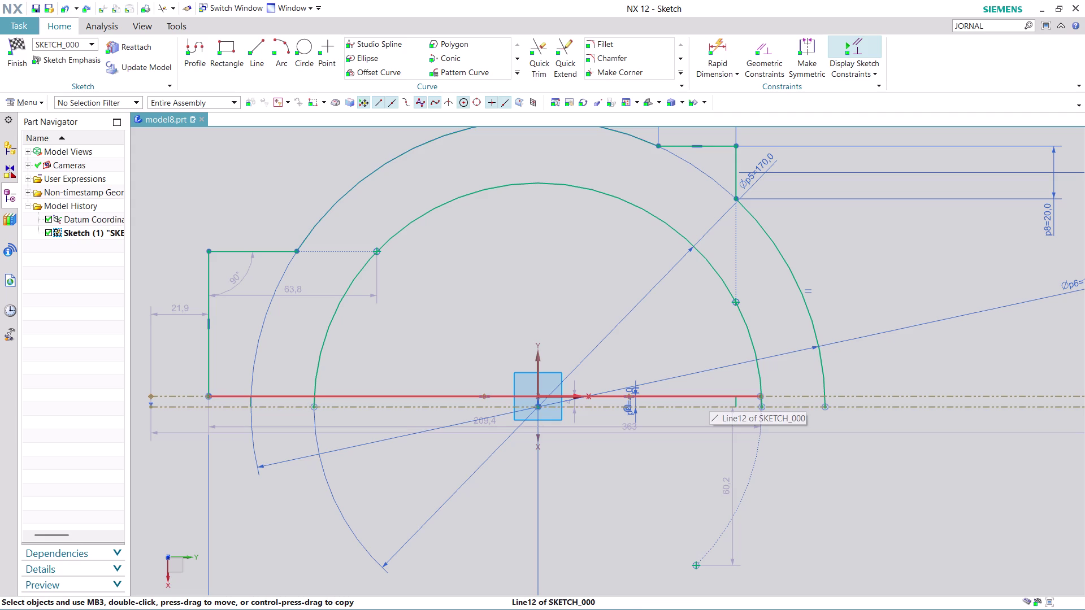
click(542, 53)
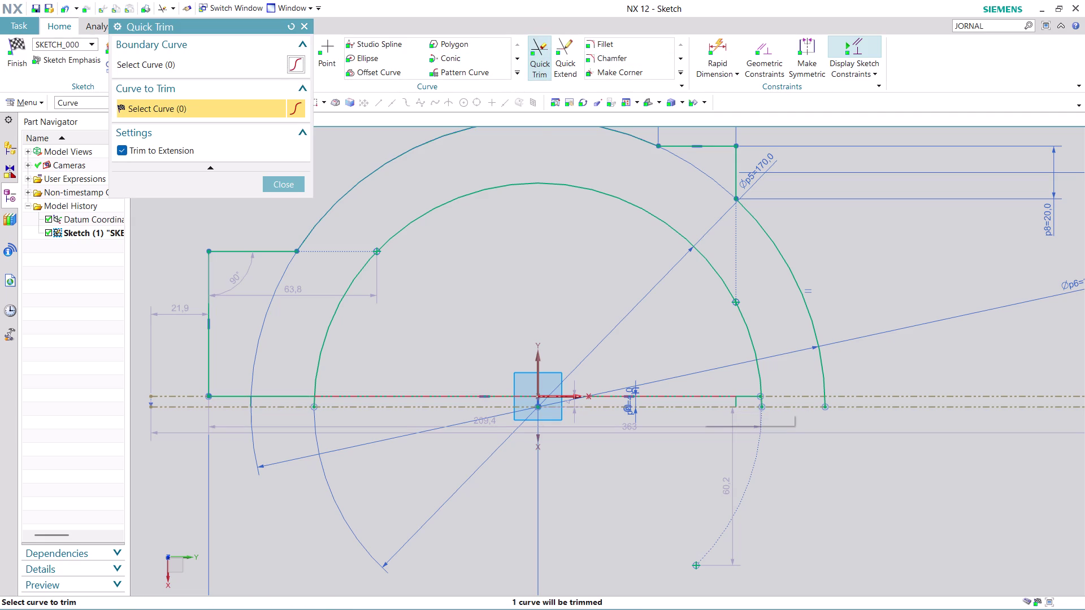
click(702, 398)
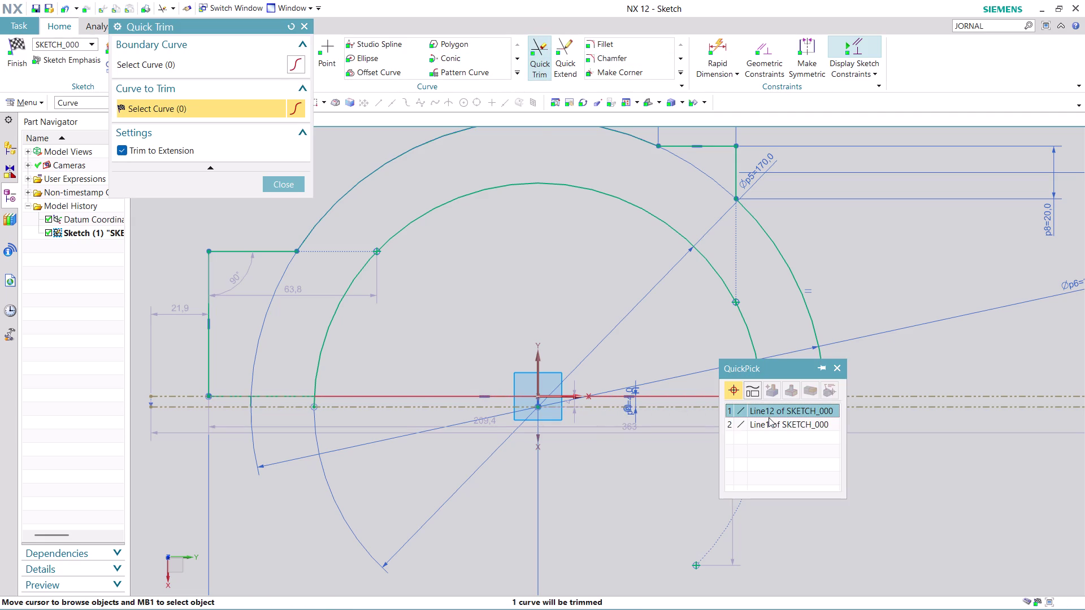